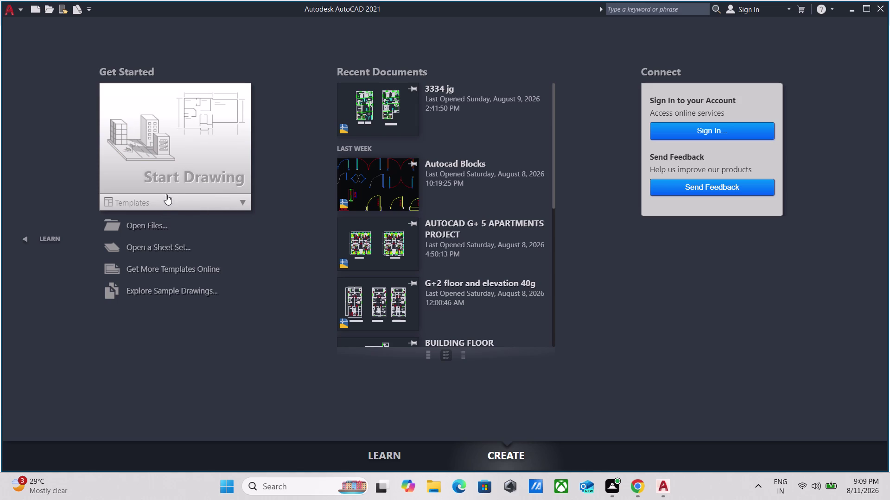
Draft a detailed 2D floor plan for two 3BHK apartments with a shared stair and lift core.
Start a new blank drawing, Drawing1, and pan so the origin sits lower left.
click(175, 182)
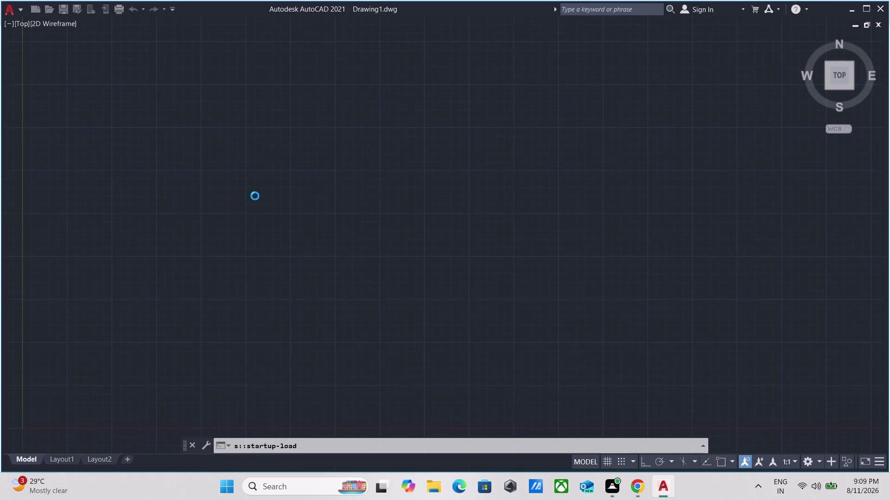
scroll(down, 3)
scroll(up, 3)
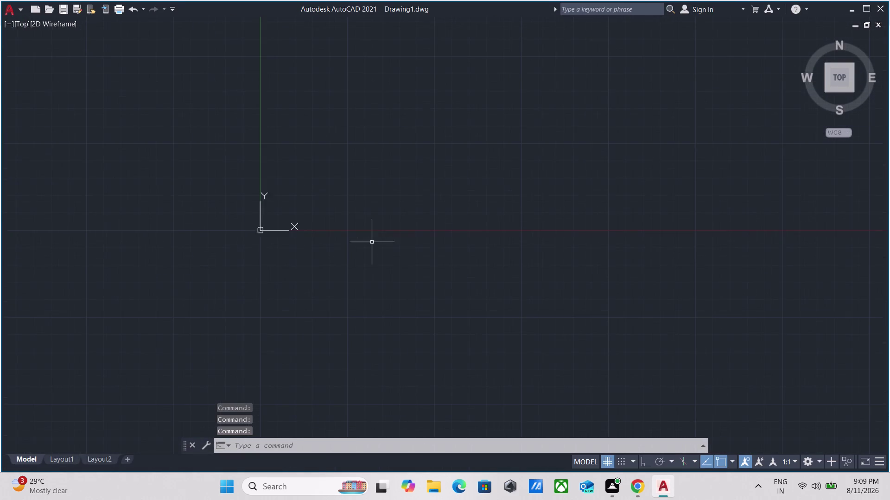
scroll(up, 3)
middle_drag(372, 241, 331, 430)
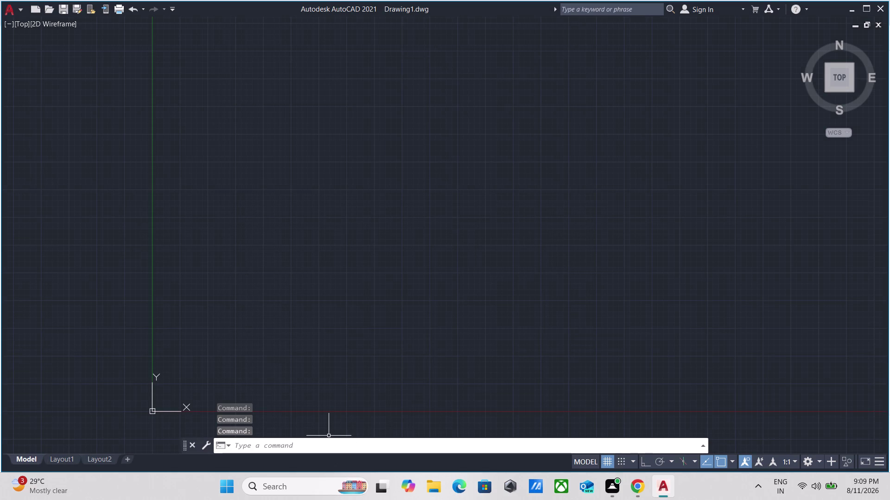
Enter the RIBBON command at the command line.
click(355, 447)
text(ri)
text(bbon)
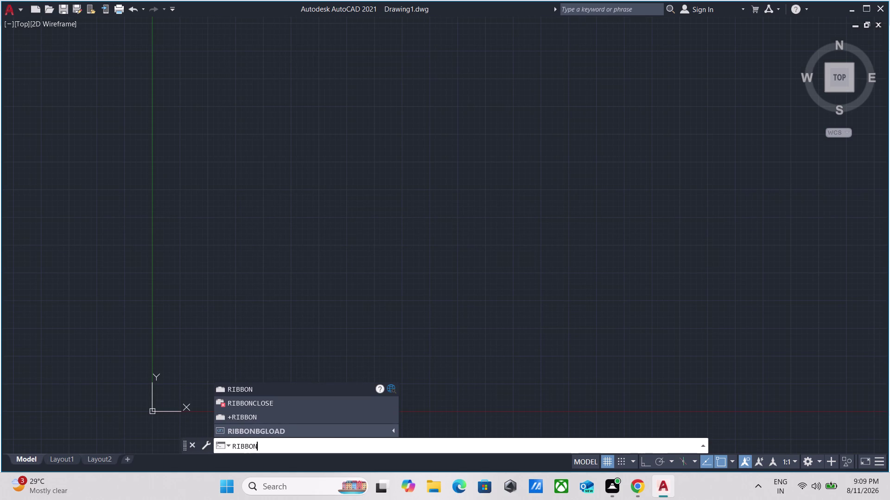
Run RIBBON to restore the tool ribbon, then pan around the empty drawing.
key(Return)
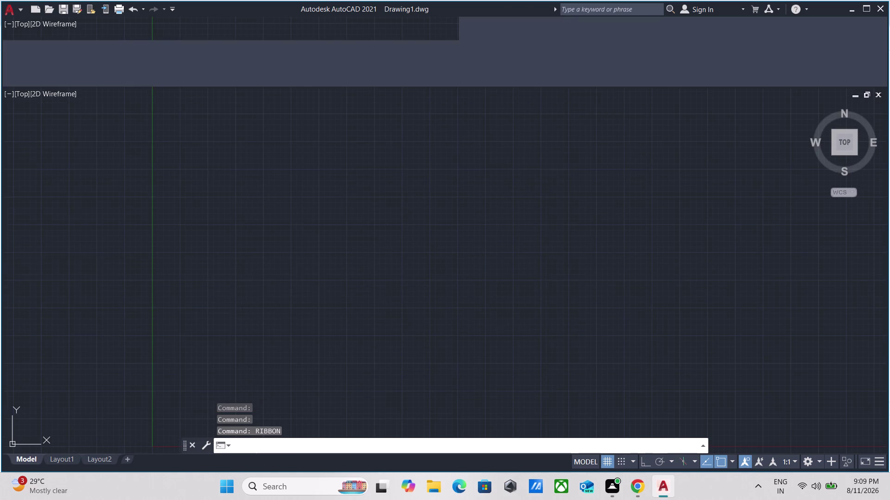
scroll(up, 3)
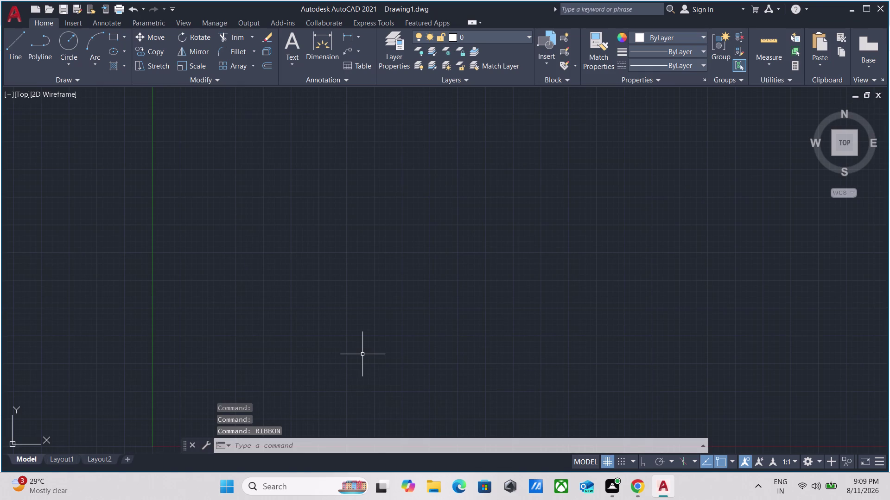
scroll(down, 3)
middle_drag(515, 152, 485, 170)
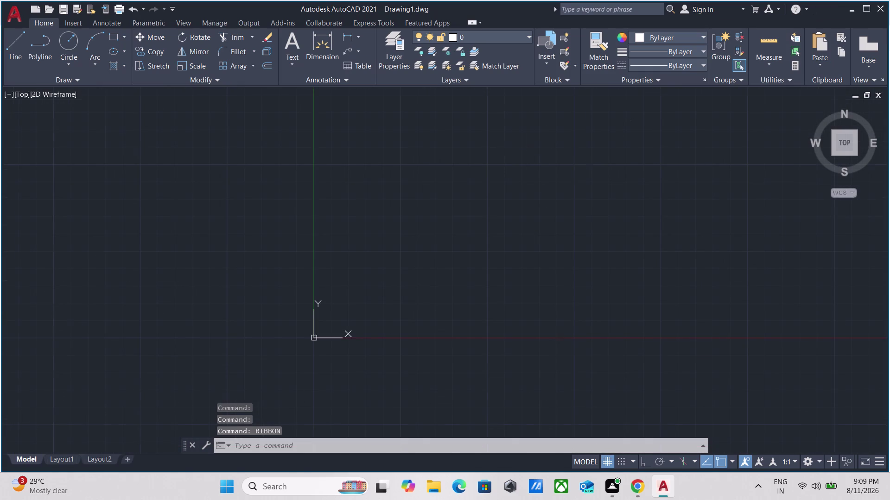
middle_drag(485, 170, 262, 244)
middle_click(262, 244)
scroll(down, 3)
scroll(up, 3)
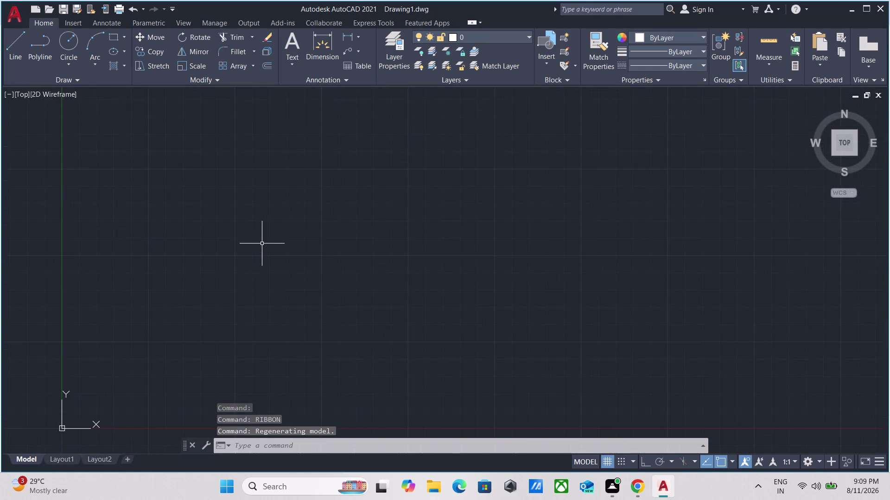
middle_drag(263, 243, 230, 256)
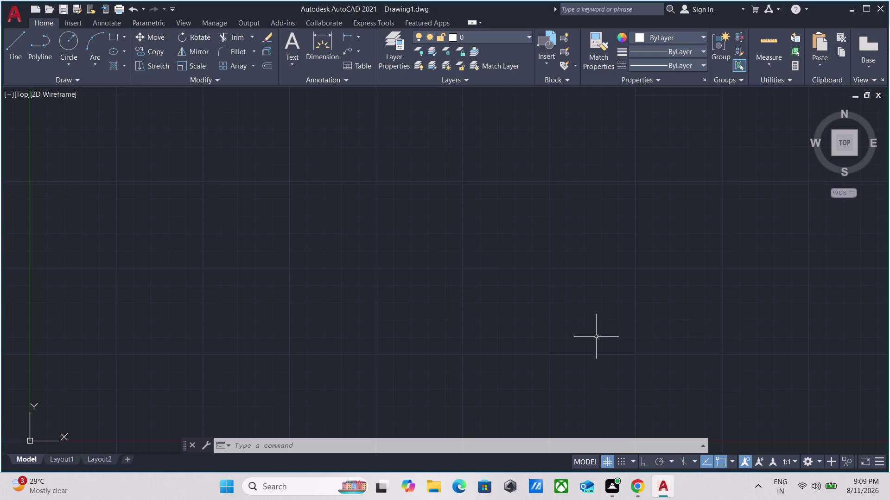
scroll(down, 3)
middle_drag(516, 339, 450, 367)
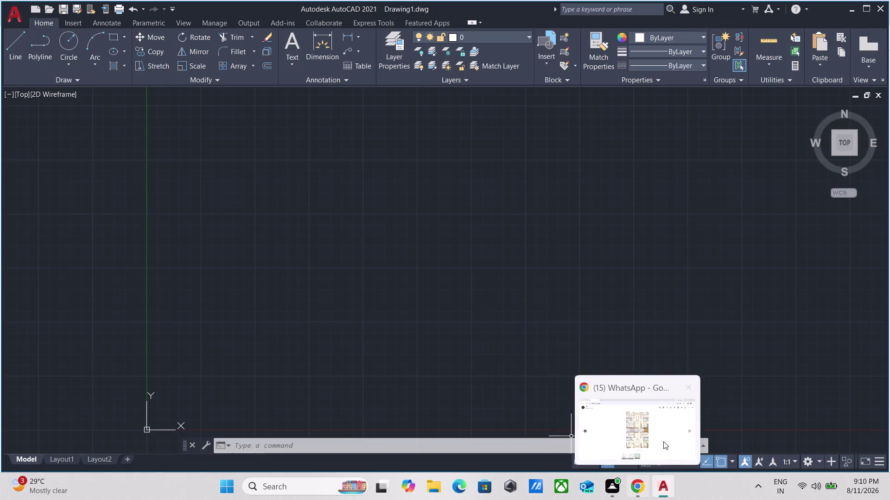
middle_drag(398, 250, 387, 275)
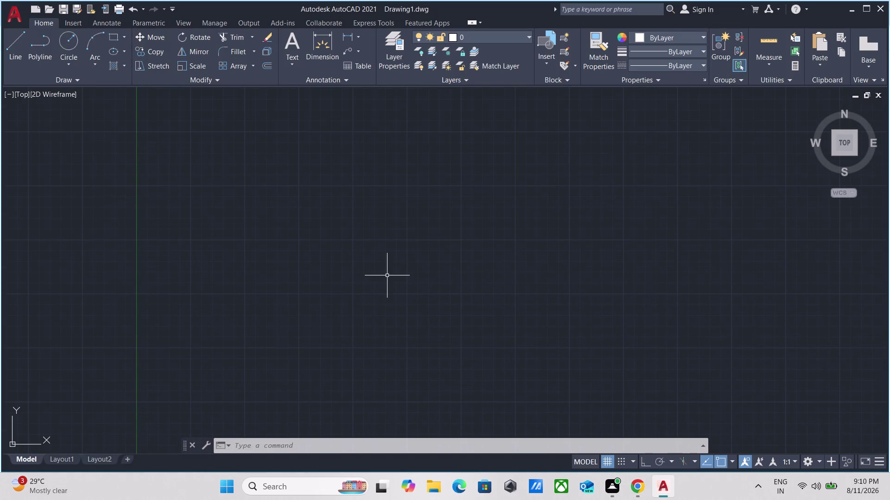
middle_drag(349, 226, 353, 247)
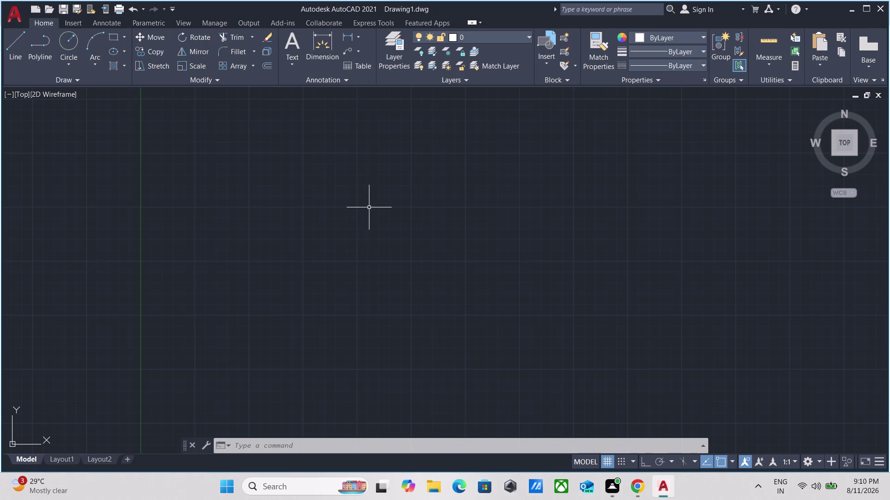
Draw vertical and horizontal construction lines with XL through one base point, Ortho on.
text(xl)
key(Return)
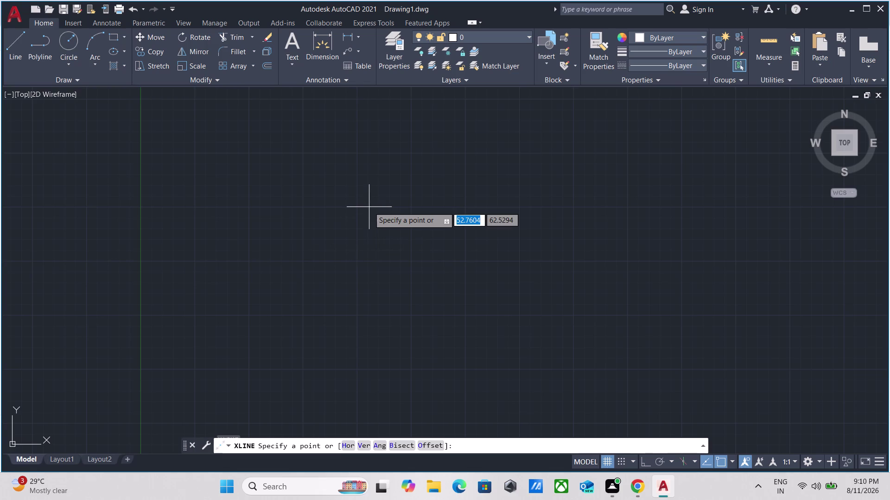
click(416, 202)
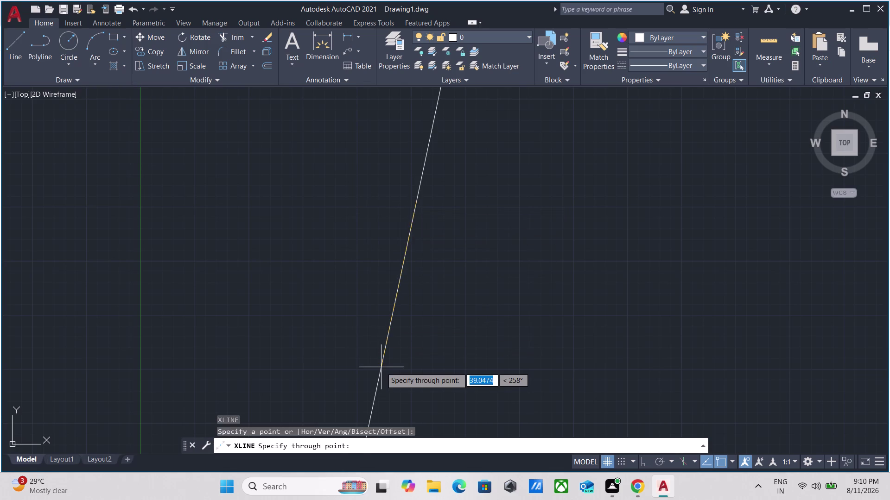
key(F8)
click(426, 240)
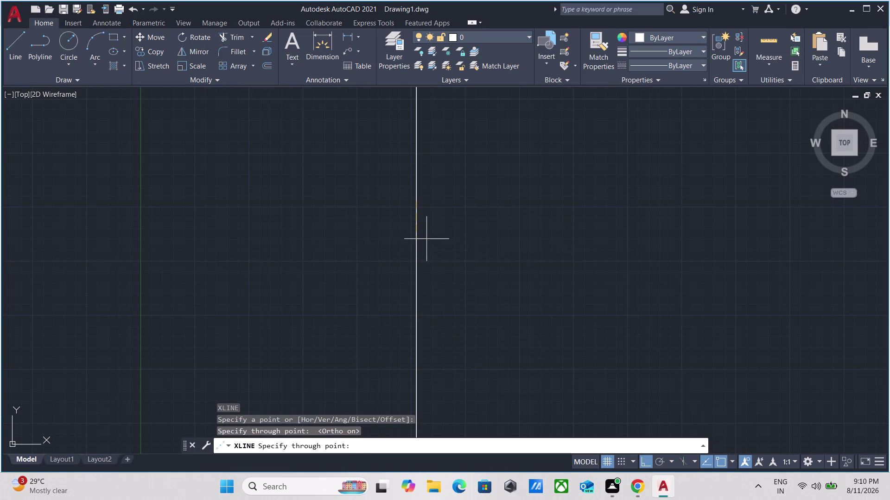
click(327, 180)
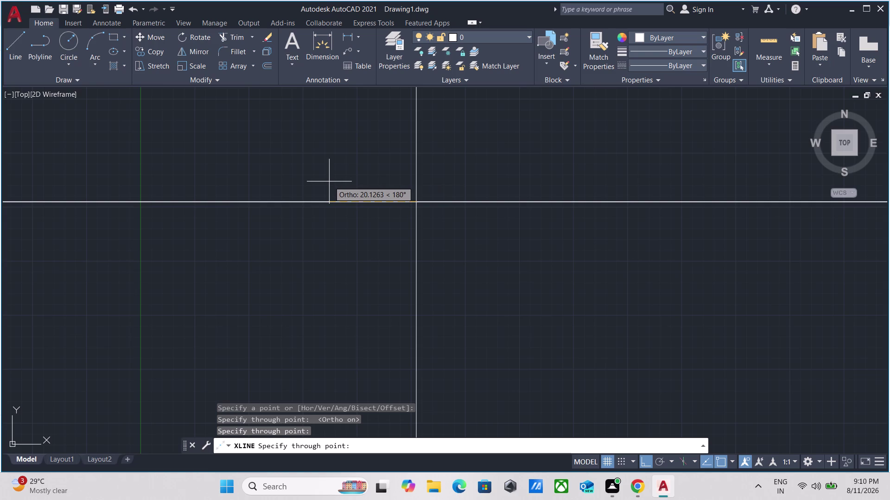
key(Escape)
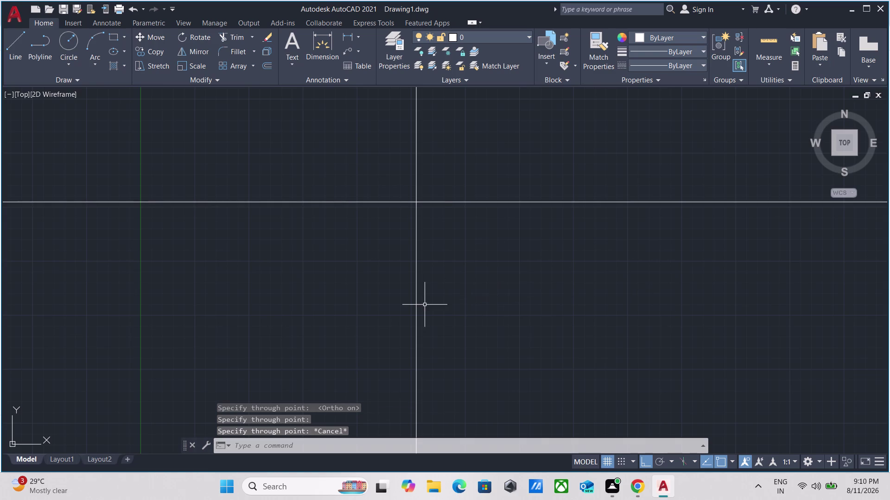
Select the vertical construction line and start offsetting it with a 9" distance.
drag(441, 301, 424, 294)
click(355, 287)
key(o)
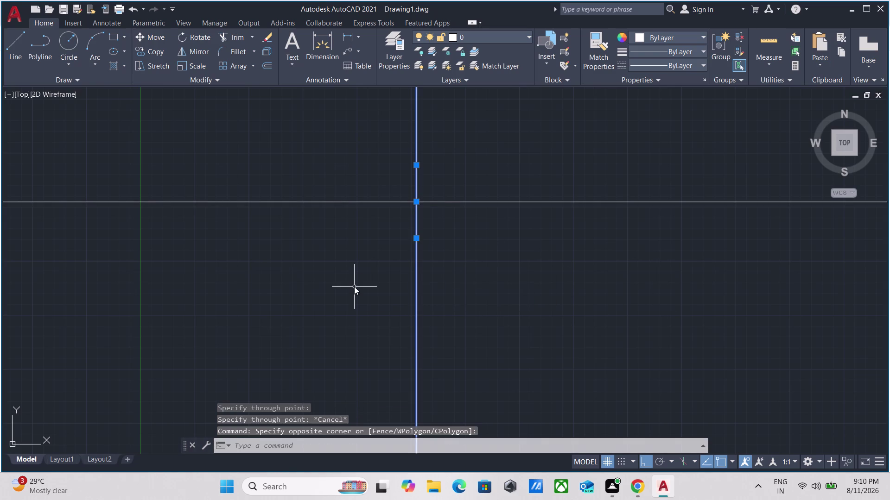
key(Return)
drag(418, 284, 433, 286)
click(481, 293)
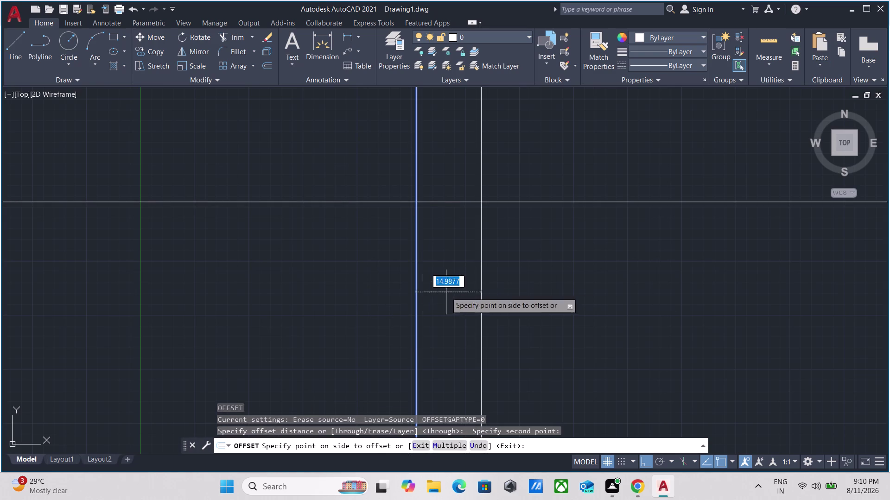
key(9)
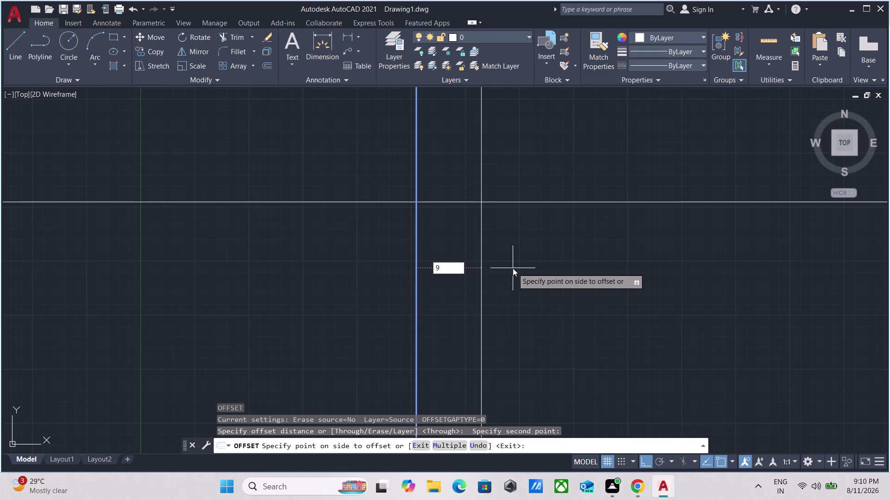
key(shift+quotedbl)
key(Return)
Re-enter the 9" offset distance, then cancel the offset.
key(BackSpace)
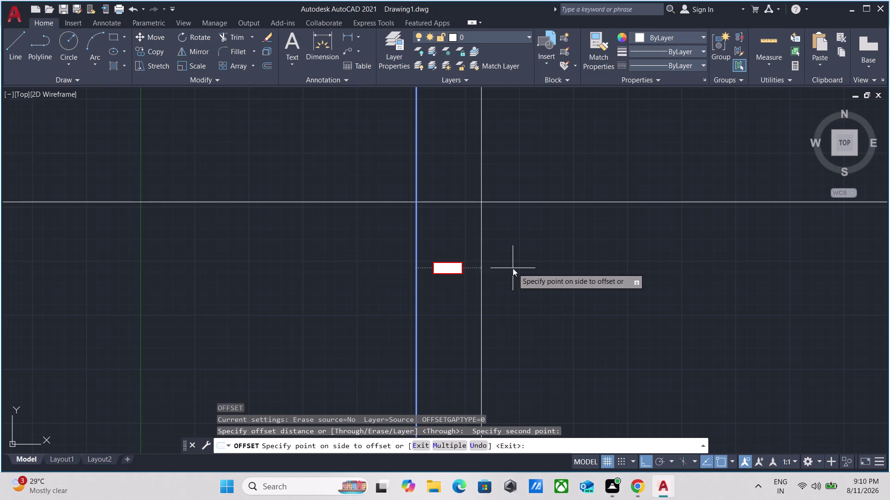
key(9)
key(shift+quotedbl)
key(Return)
key(Escape)
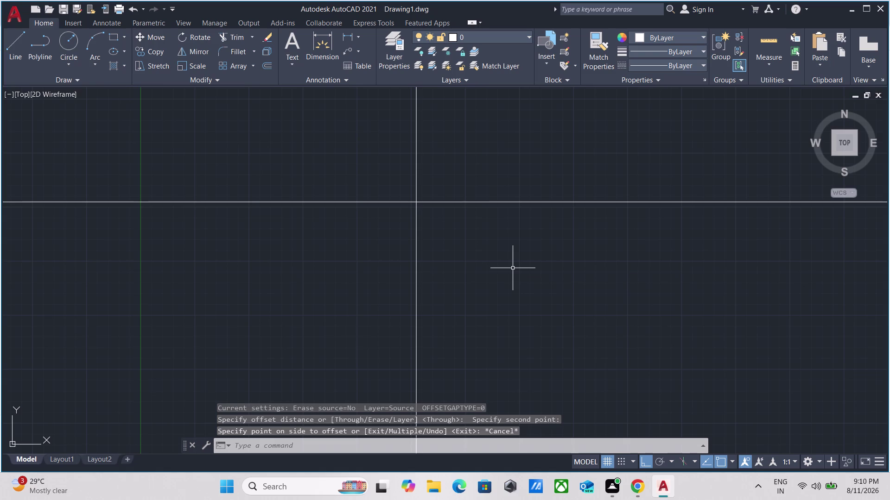
Use UN to set Engineering length units, 0'-0.0" precision, and Inches insertion scale.
text(un)
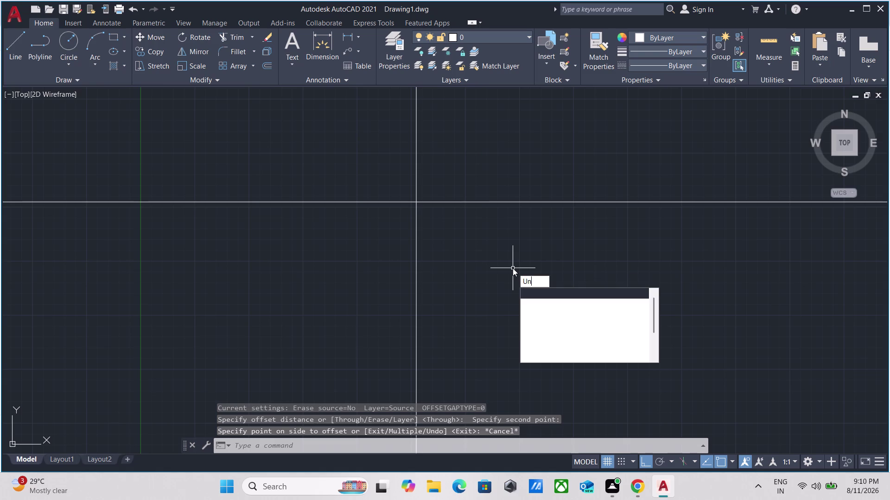
key(Return)
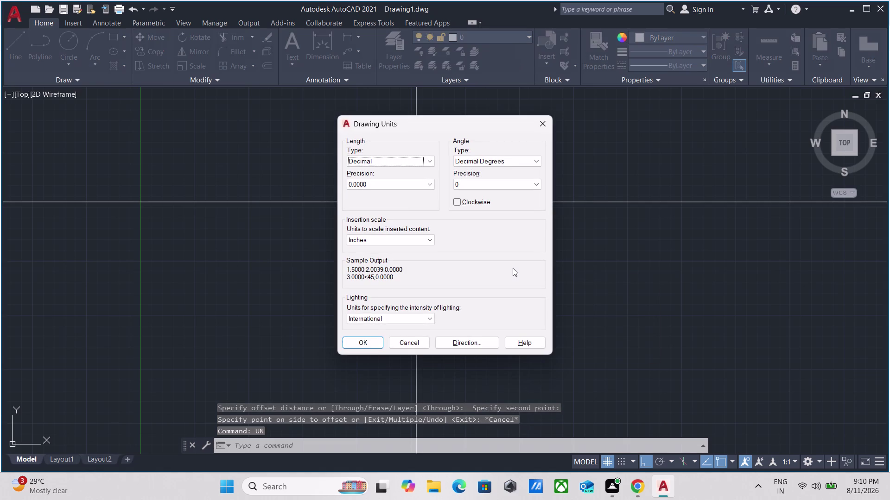
click(412, 160)
click(387, 188)
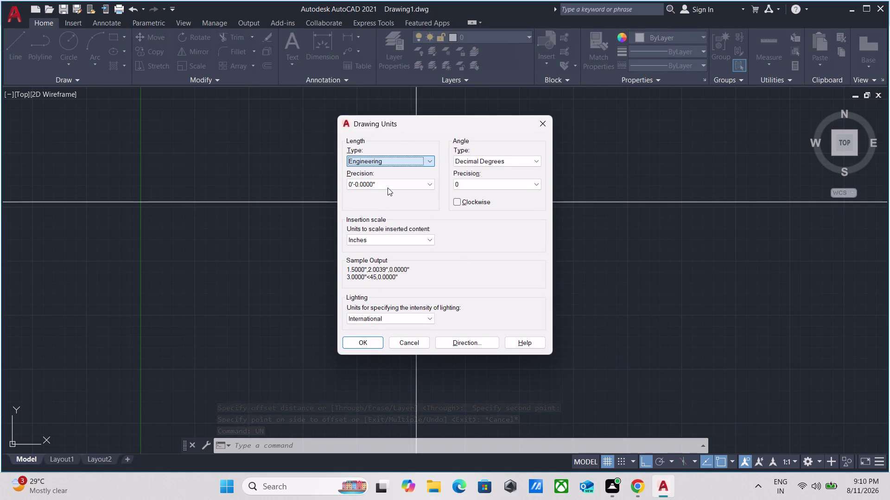
click(387, 187)
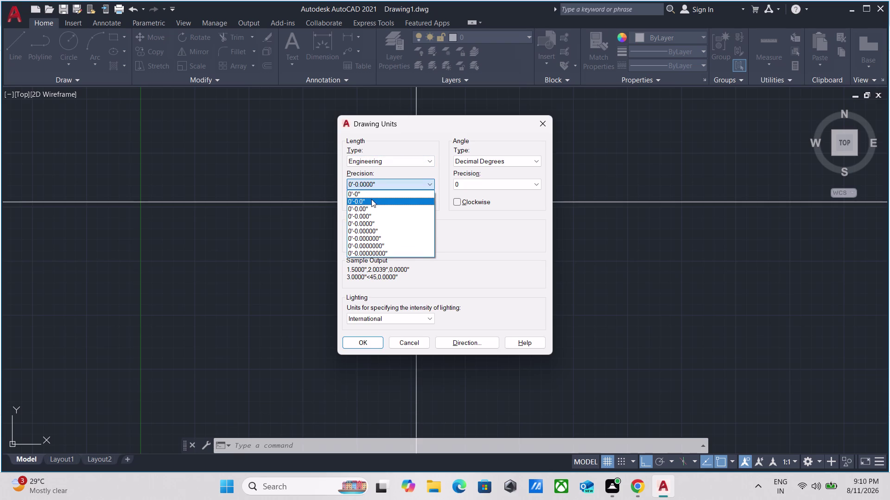
click(371, 201)
click(409, 235)
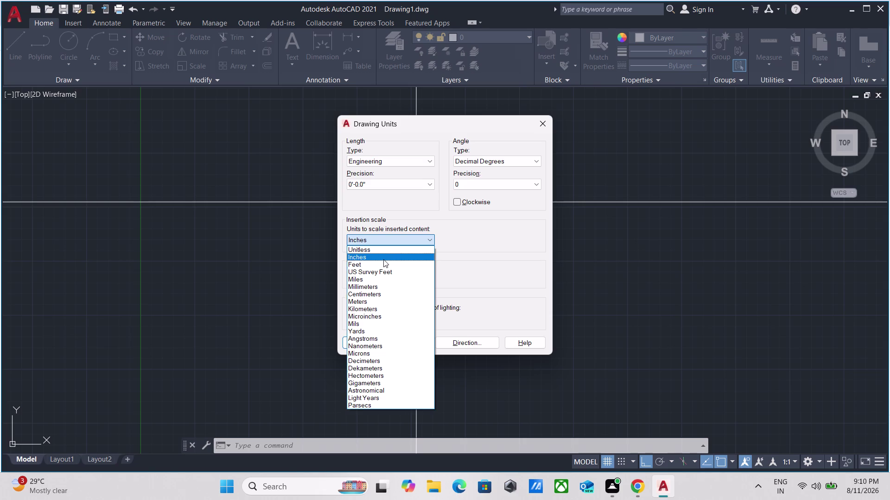
click(383, 259)
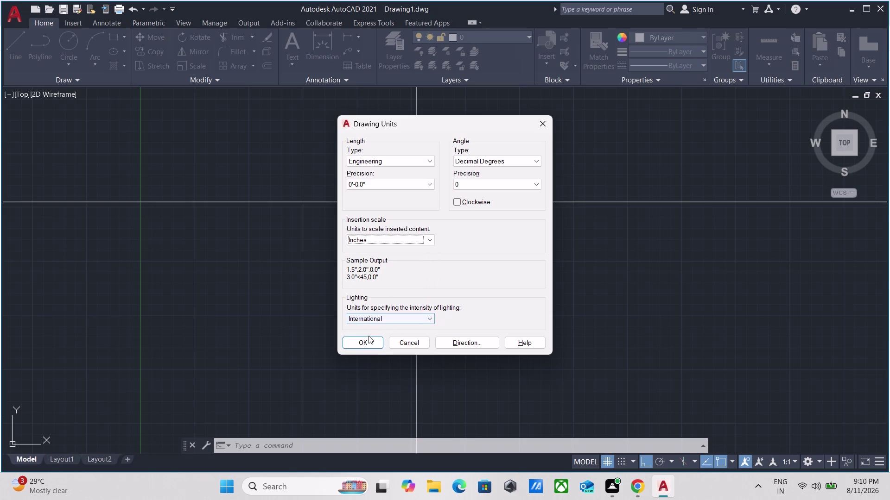
click(363, 345)
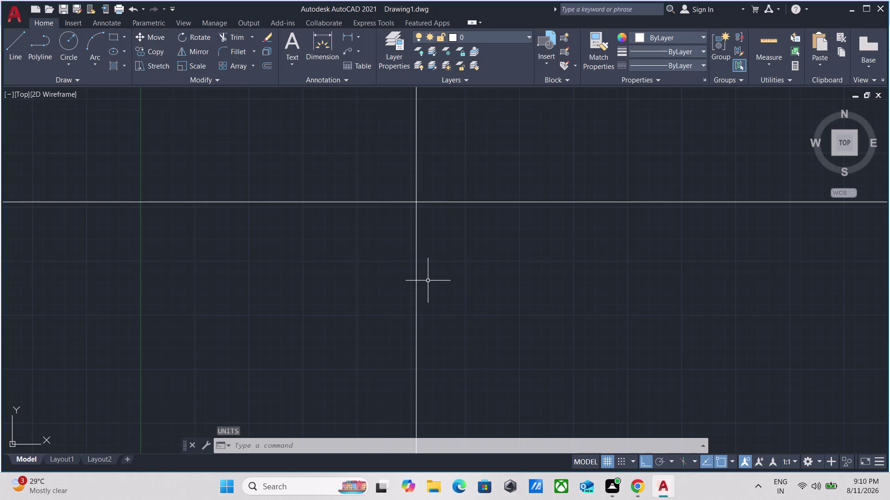
Modify the Standard dimension style's primary units to Engineering with 0'-0.0" precision.
text(dims)
text(tyle)
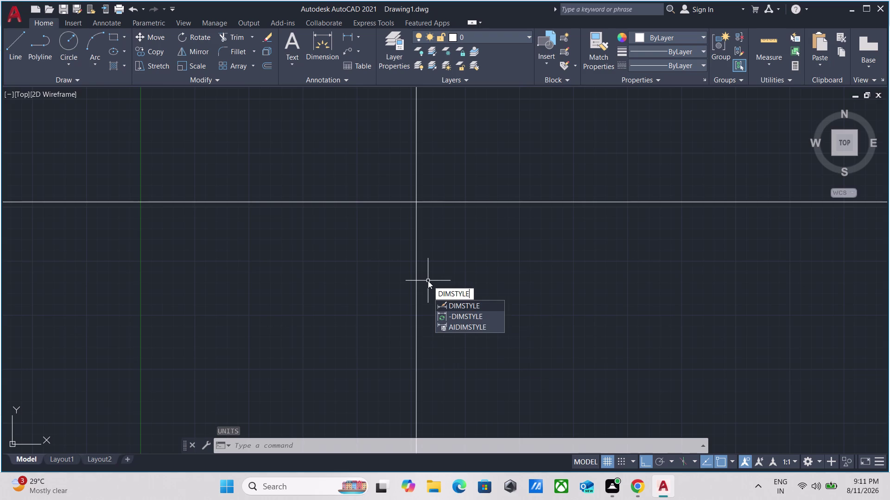
key(Return)
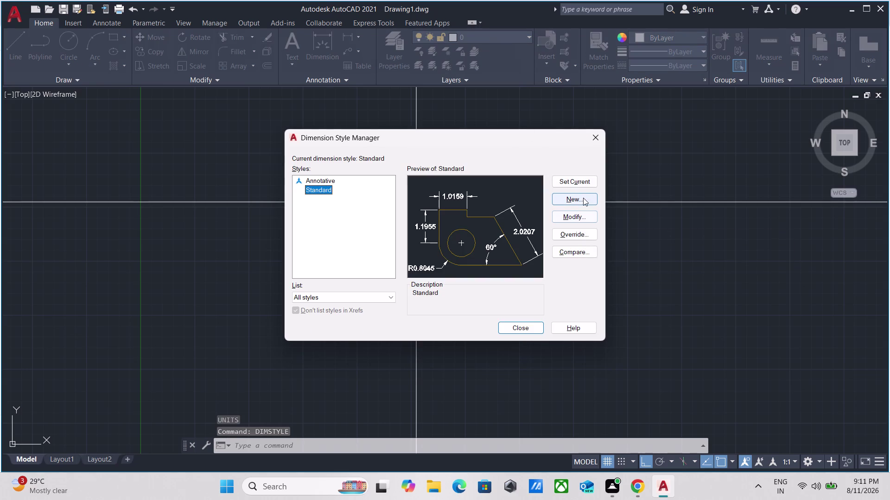
click(584, 218)
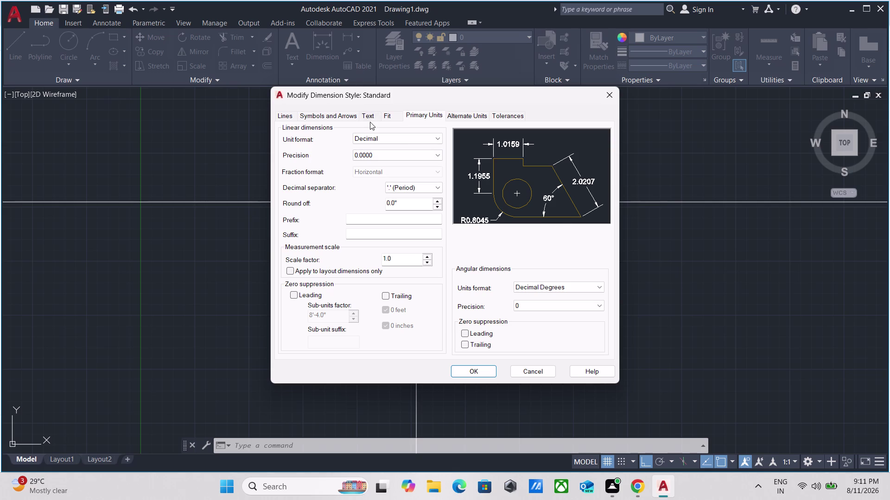
click(398, 141)
click(397, 141)
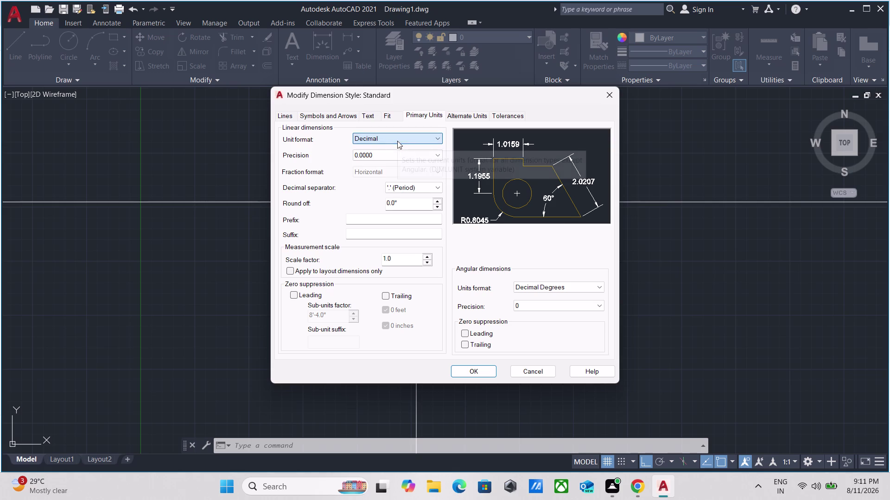
click(410, 117)
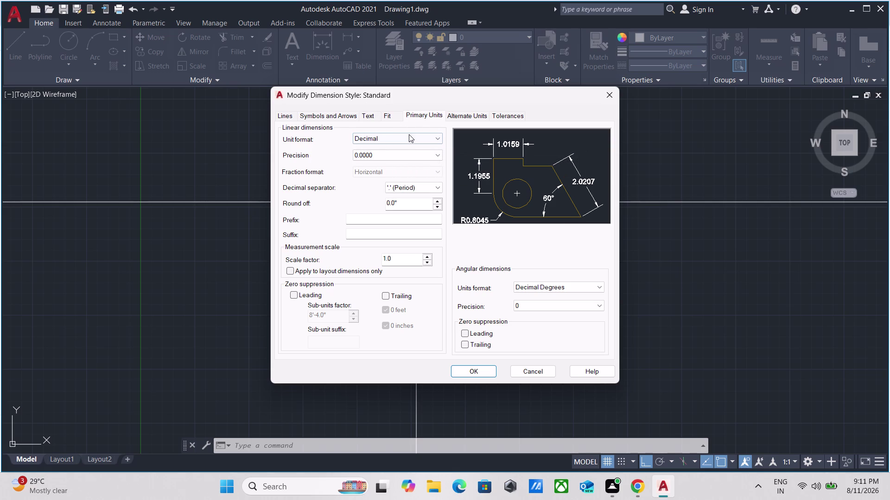
click(408, 135)
click(381, 163)
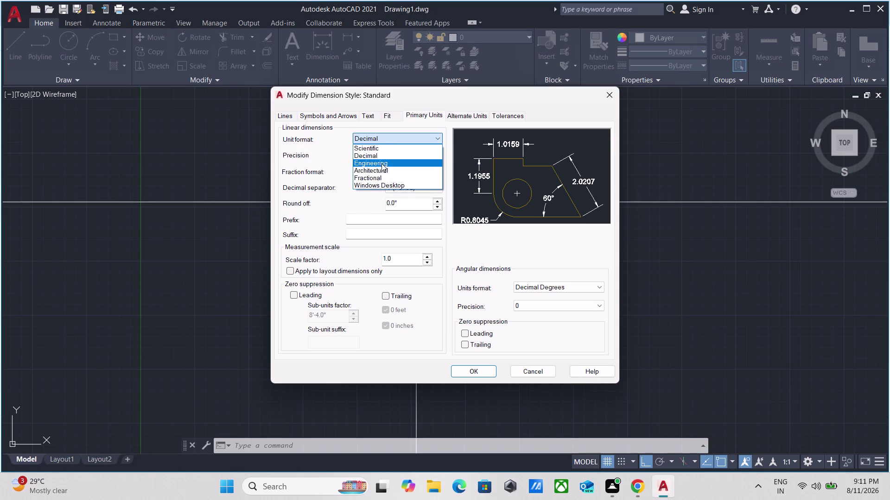
click(393, 154)
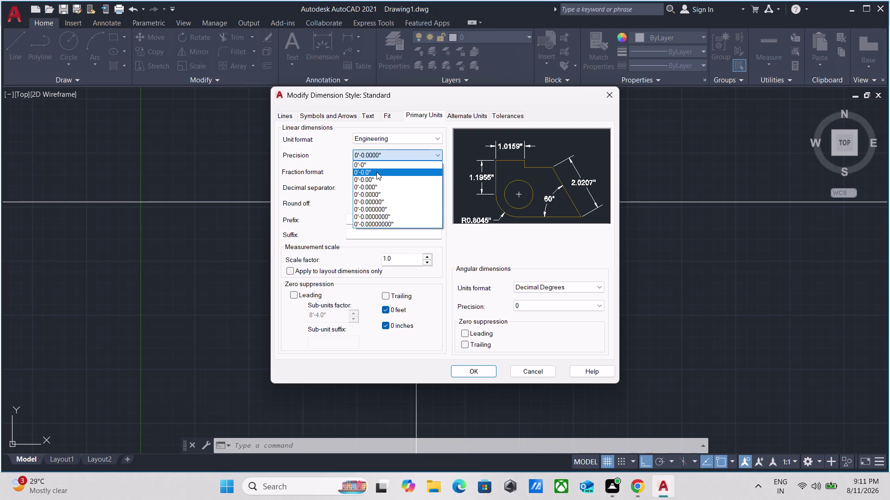
click(376, 172)
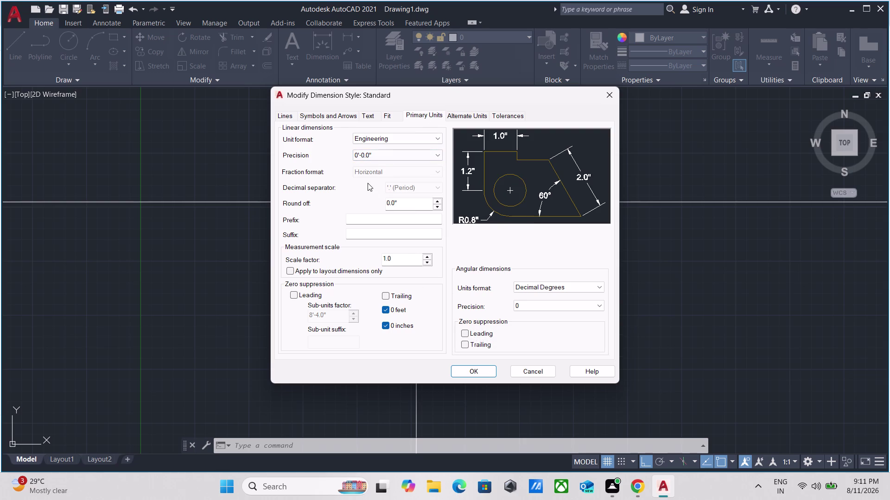
Set the Standard style's dimension text height to 6".
click(369, 116)
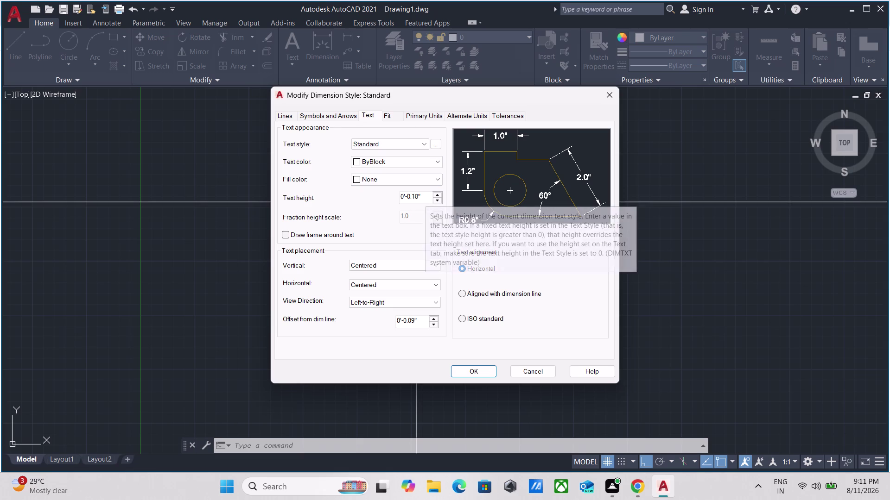
drag(426, 196, 345, 196)
key(6)
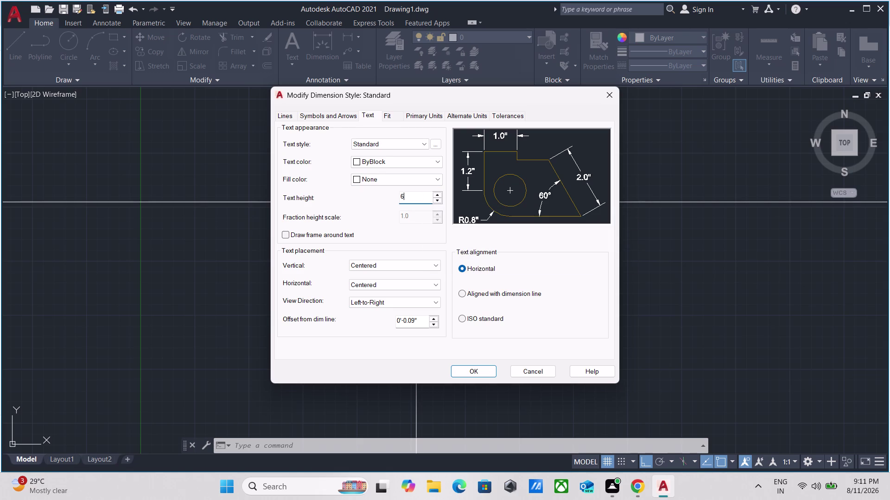
key(shift+quotedbl)
click(321, 117)
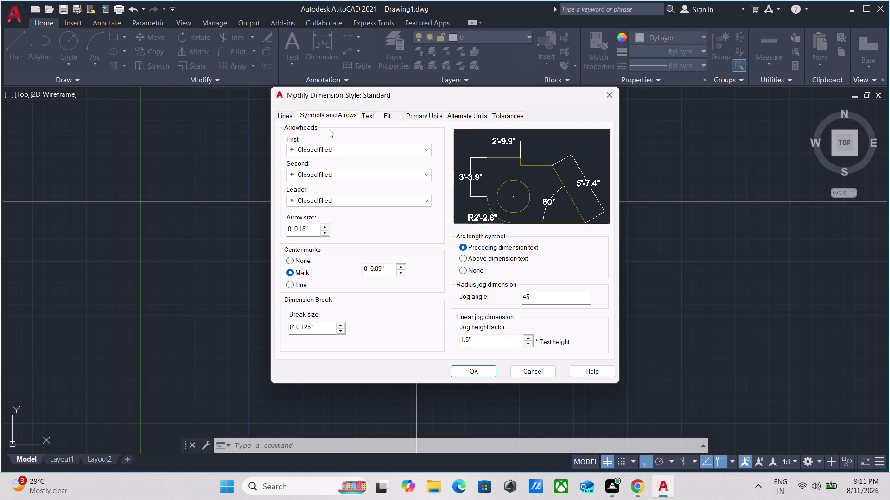
Set arrow size to 3.0" and both arrowheads to Architectural tick.
drag(311, 227, 247, 227)
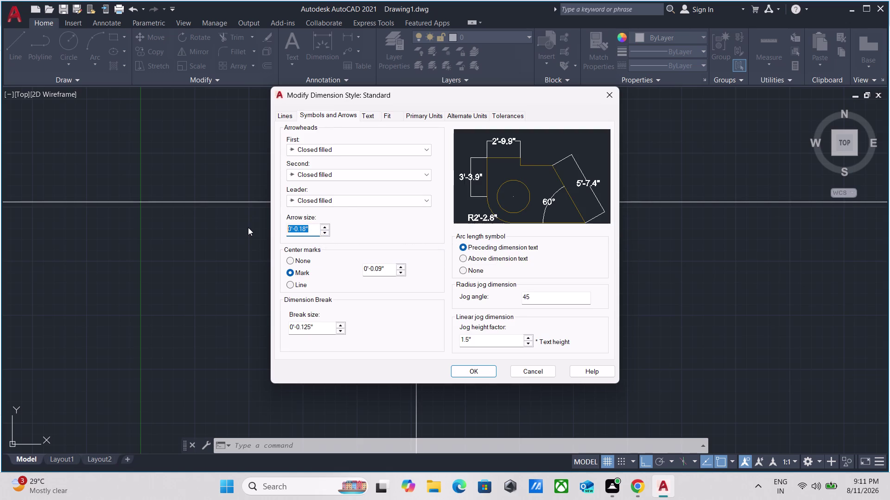
key(3)
key(shift+quotedbl)
click(400, 154)
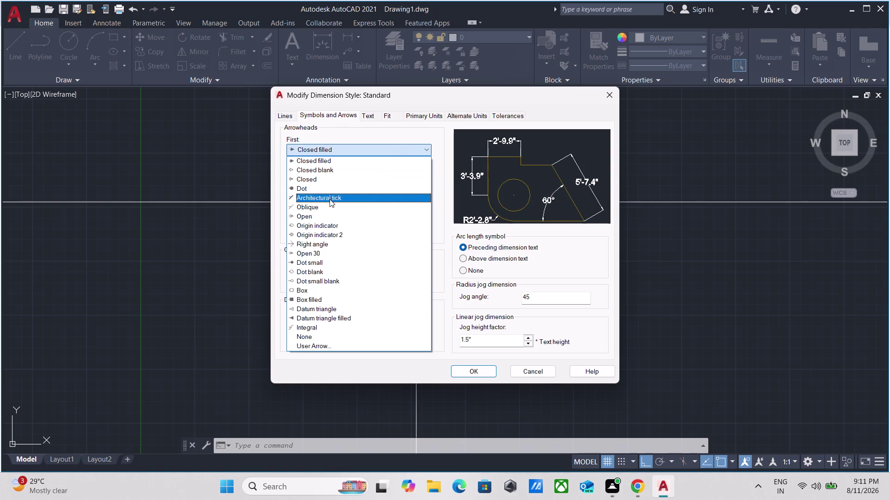
click(324, 196)
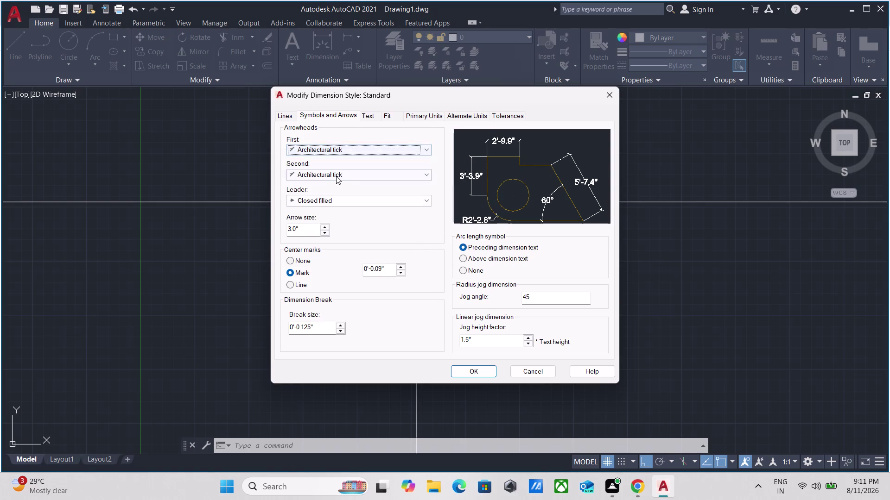
click(340, 176)
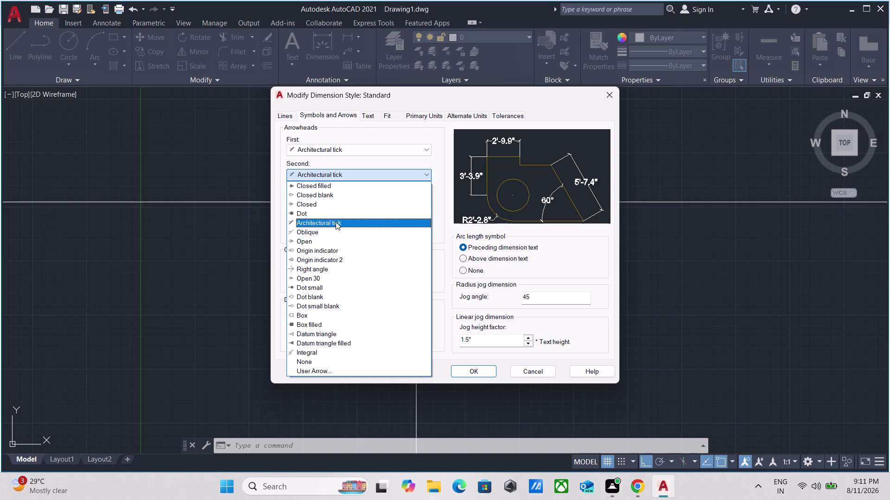
click(336, 222)
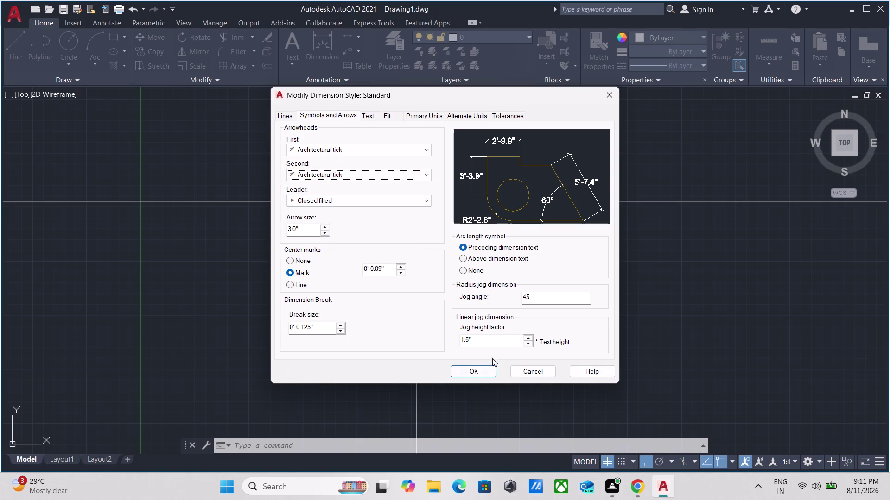
Place arc length symbols above text, save and close the style manager, then start OFFSET.
click(461, 257)
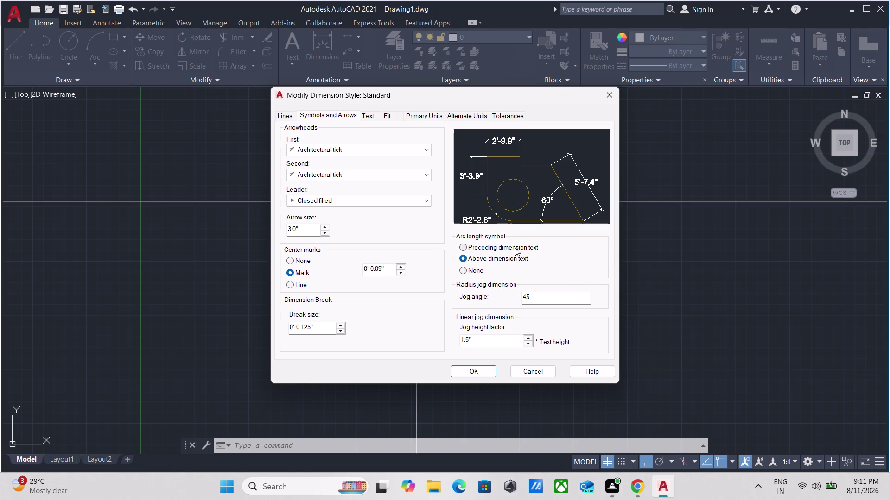
click(461, 248)
click(472, 375)
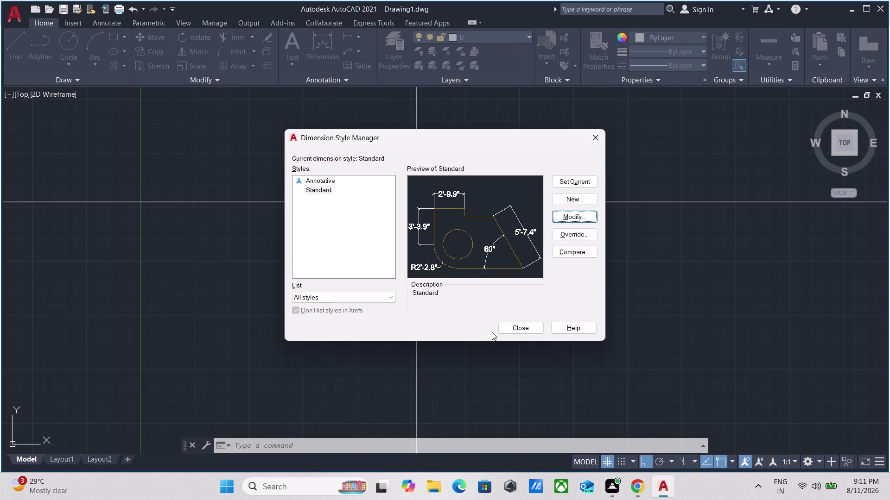
click(535, 328)
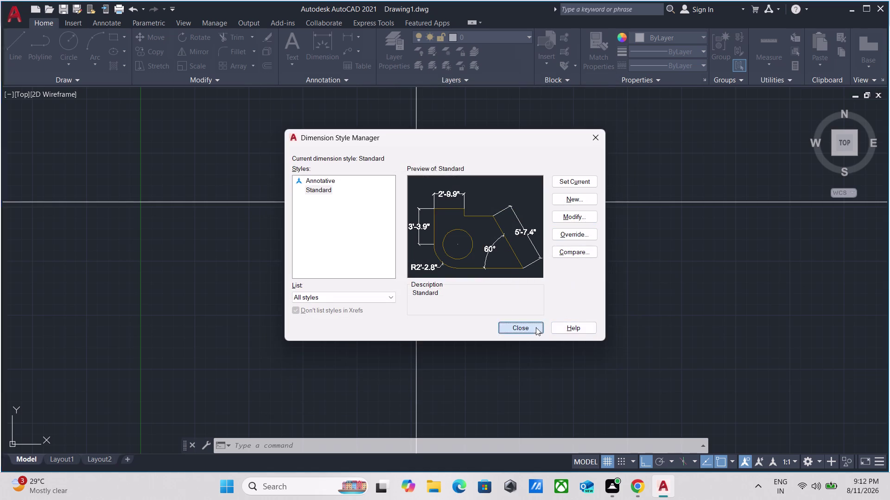
key(o)
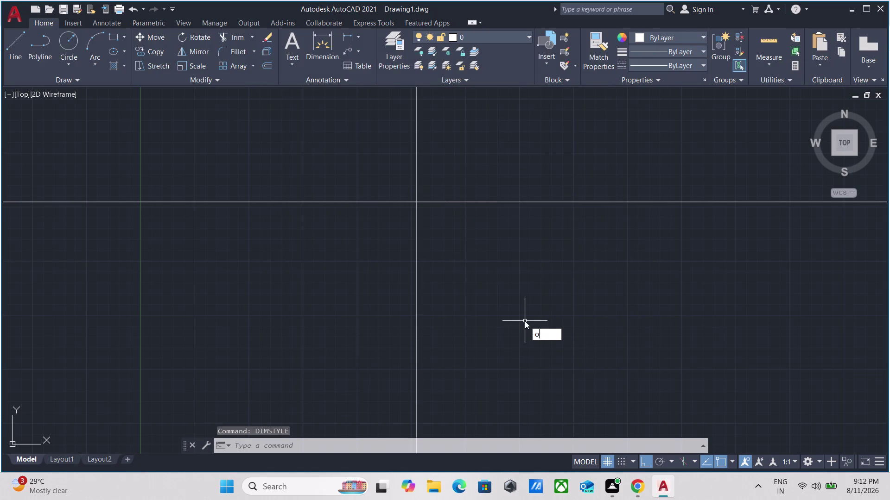
key(Return)
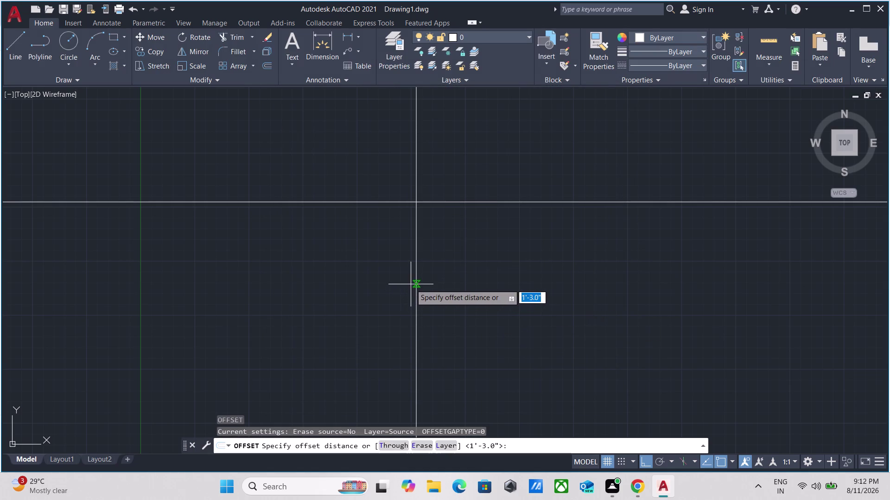
Offset the vertical construction line 9" to form a wall pair.
click(411, 284)
click(470, 289)
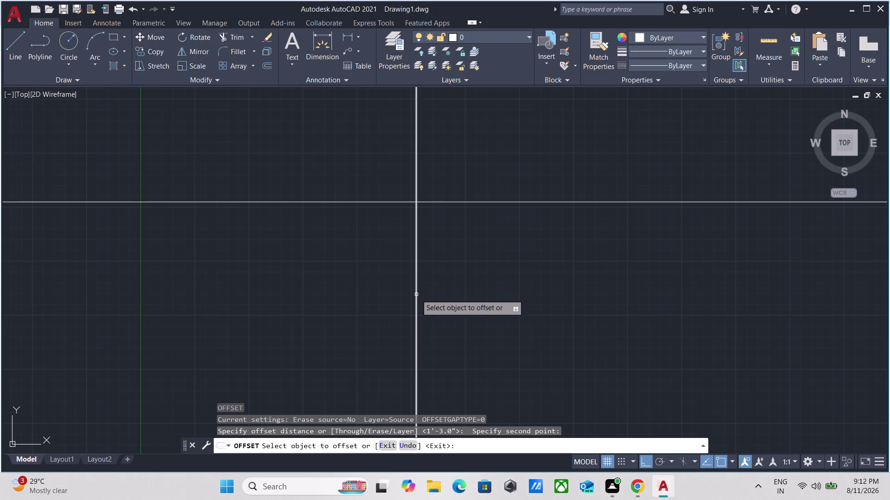
click(416, 294)
key(9)
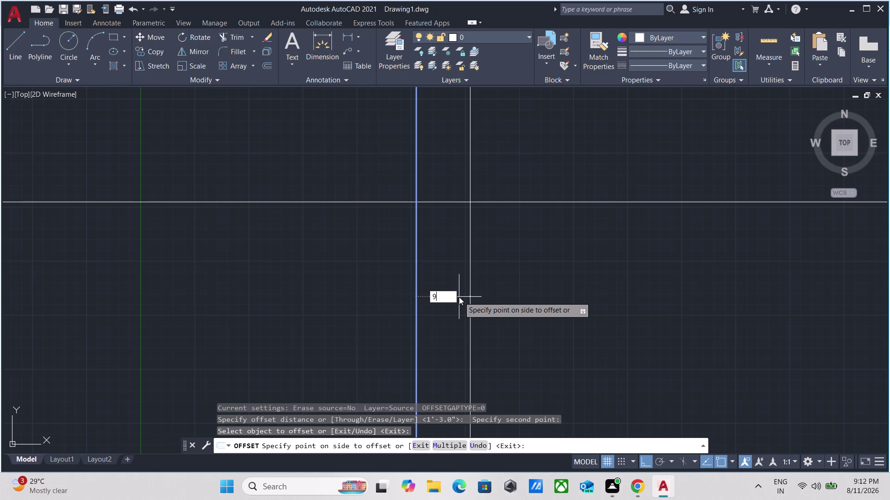
key(apostrophe)
key(BackSpace)
key(Return)
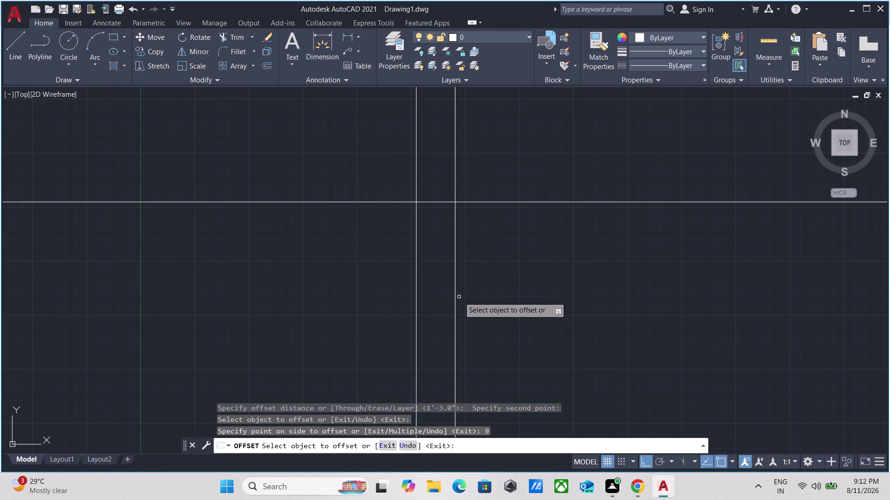
scroll(down, 3)
middle_drag(458, 297, 312, 214)
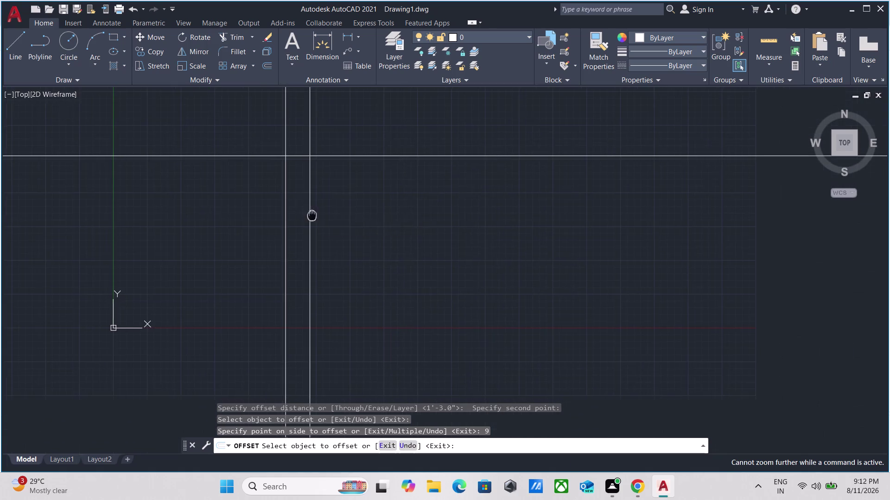
Offset the horizontal construction line 9", then end the offset command.
click(443, 155)
key(9)
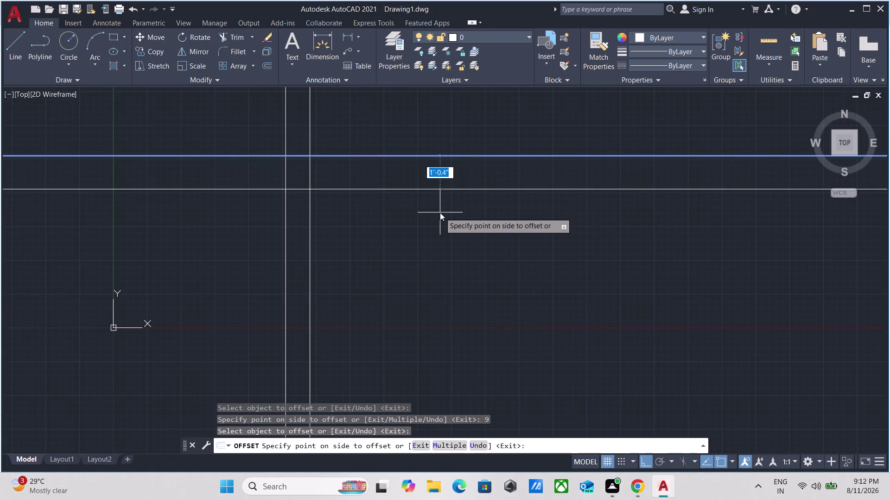
key(shift+quotedbl)
key(Return)
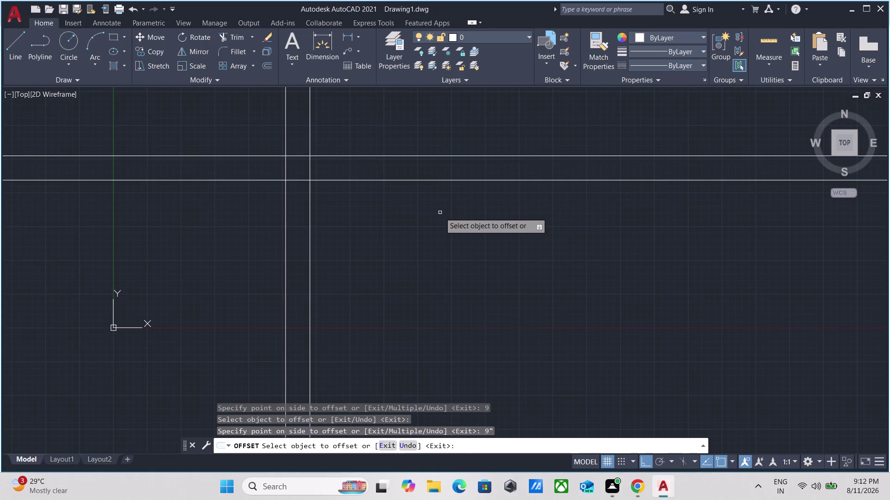
scroll(down, 3)
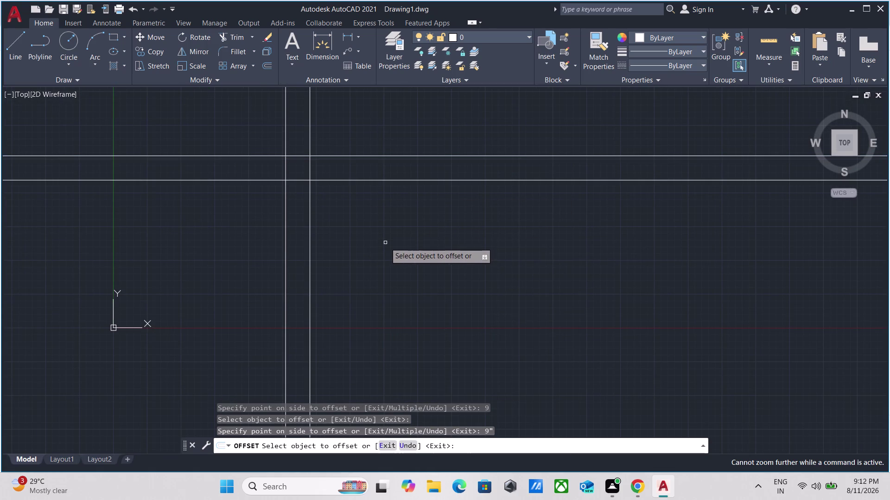
key(Escape)
scroll(down, 3)
middle_drag(385, 242, 378, 258)
scroll(up, 3)
click(377, 263)
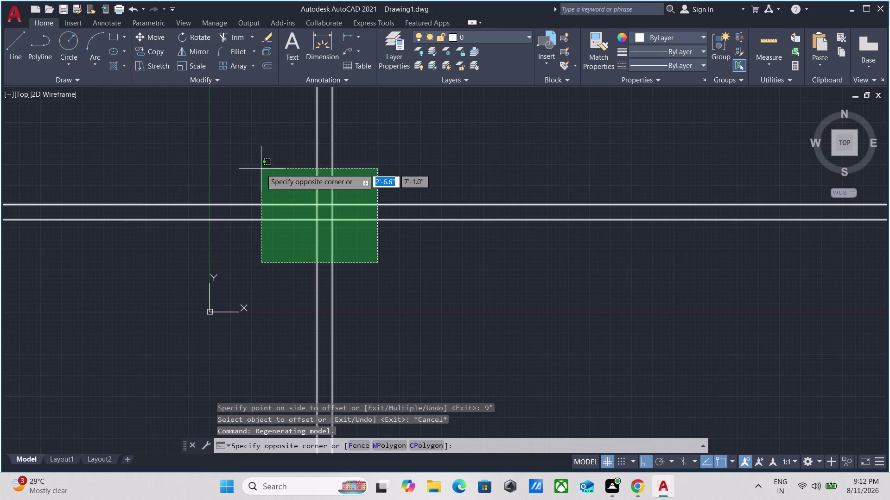
click(261, 169)
key(m)
key(Return)
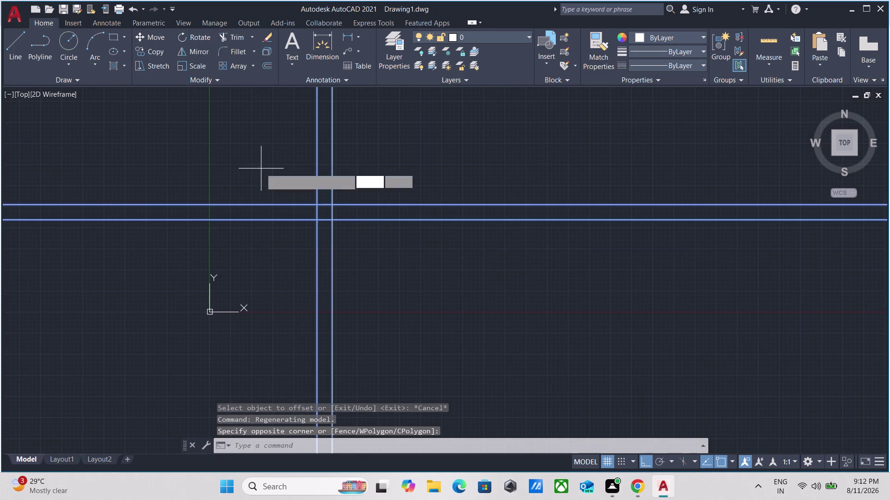
drag(332, 219, 327, 214)
scroll(down, 3)
middle_drag(347, 149, 323, 413)
scroll(down, 3)
middle_drag(352, 213, 339, 420)
click(342, 123)
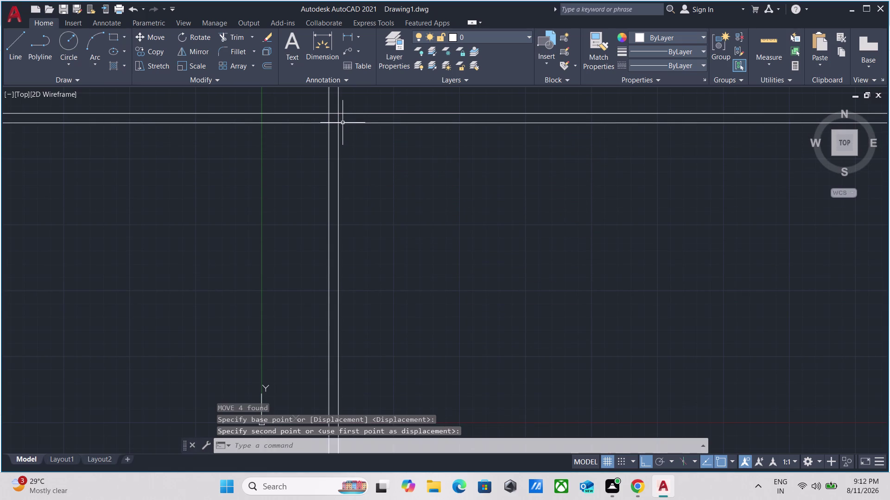
key(Escape)
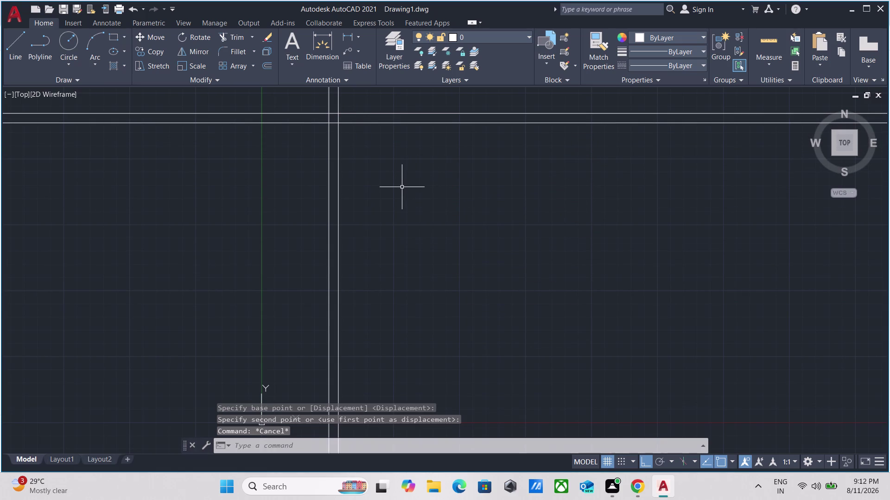
key(o)
Offset a wall line 11' to the right, then add its 5" partner line.
key(Return)
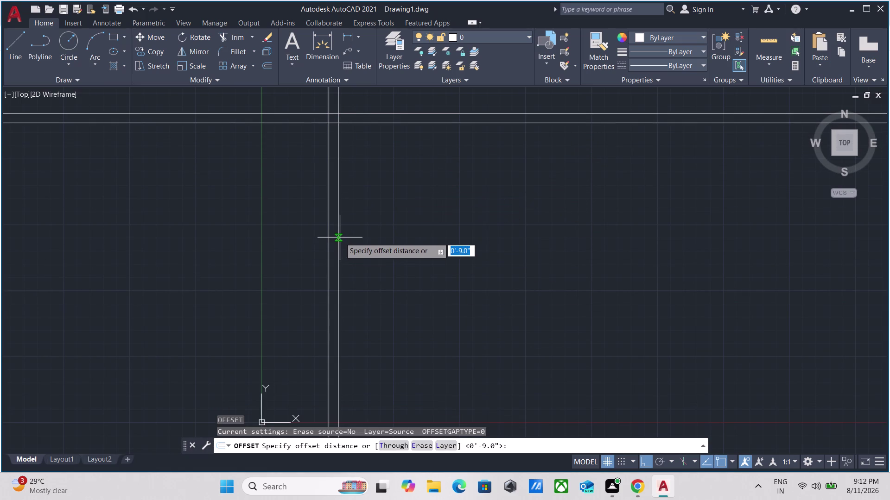
click(339, 237)
click(518, 225)
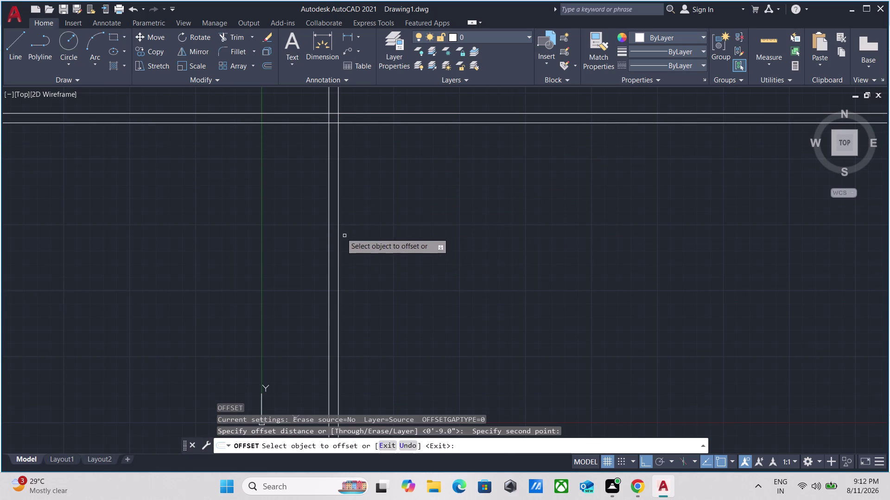
click(338, 226)
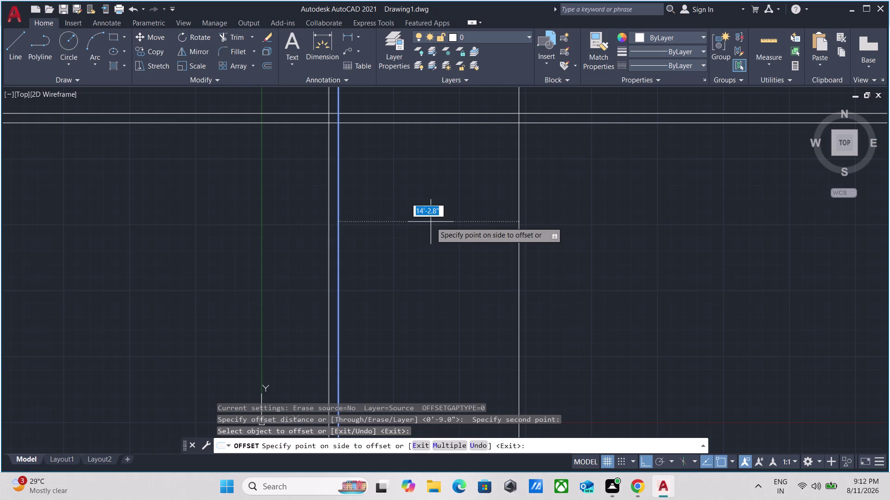
text(11)
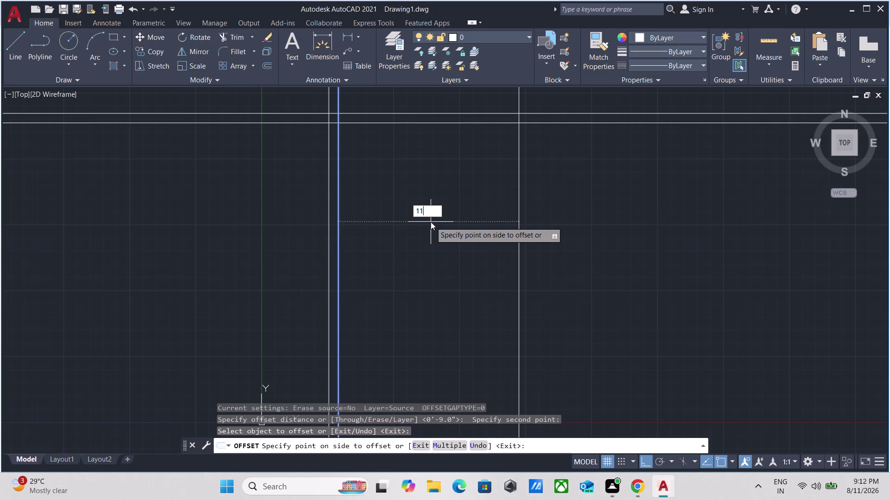
key(apostrophe)
key(Return)
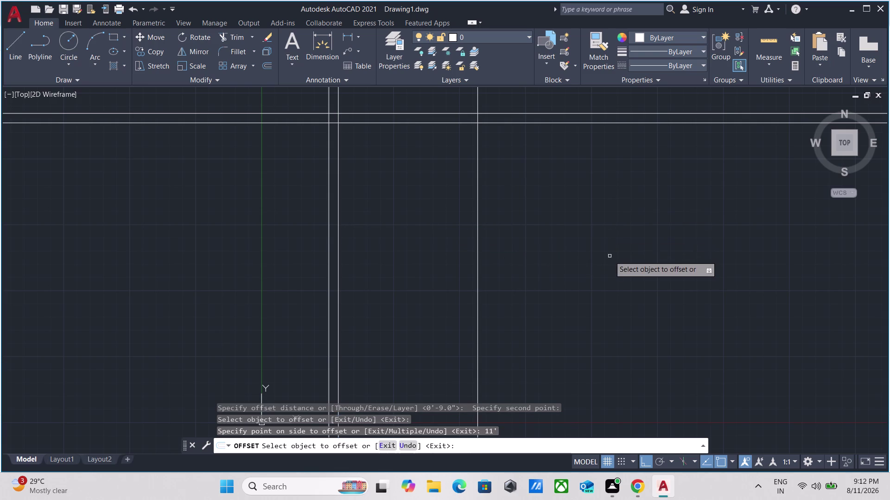
click(478, 231)
key(5)
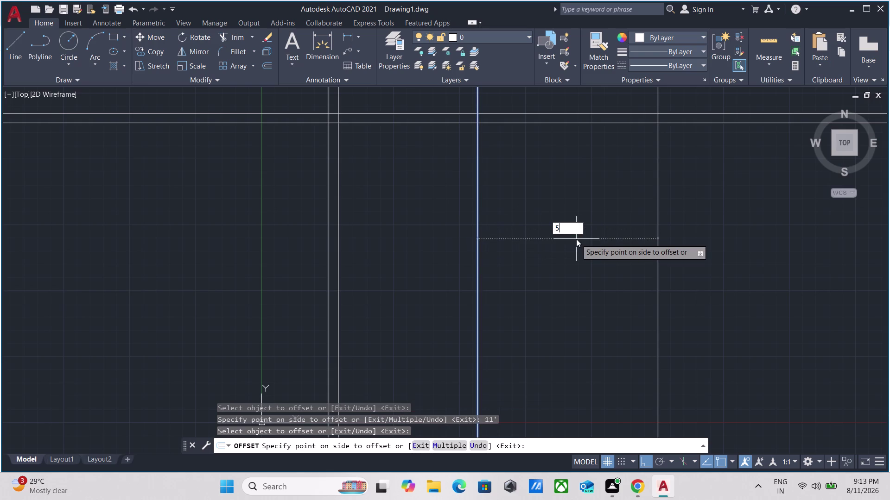
key(shift+quotedbl)
key(Return)
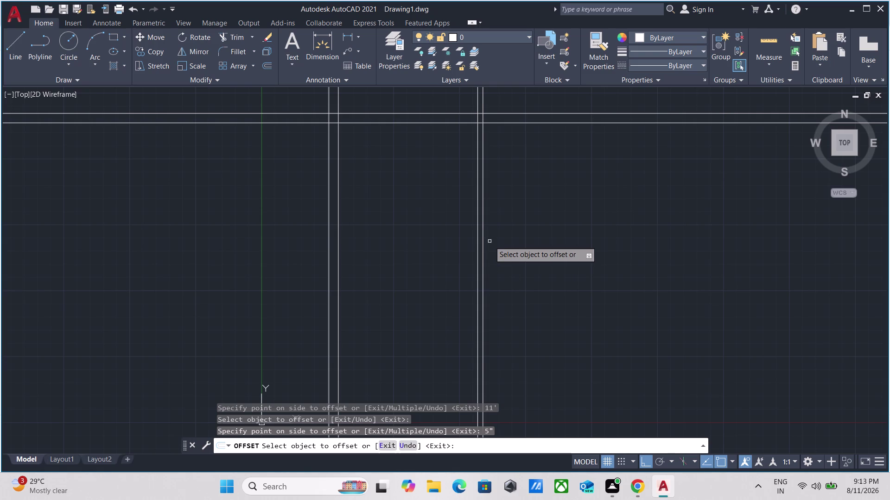
Add the next wall pair 11'3" further right with a 5" partner line.
click(483, 217)
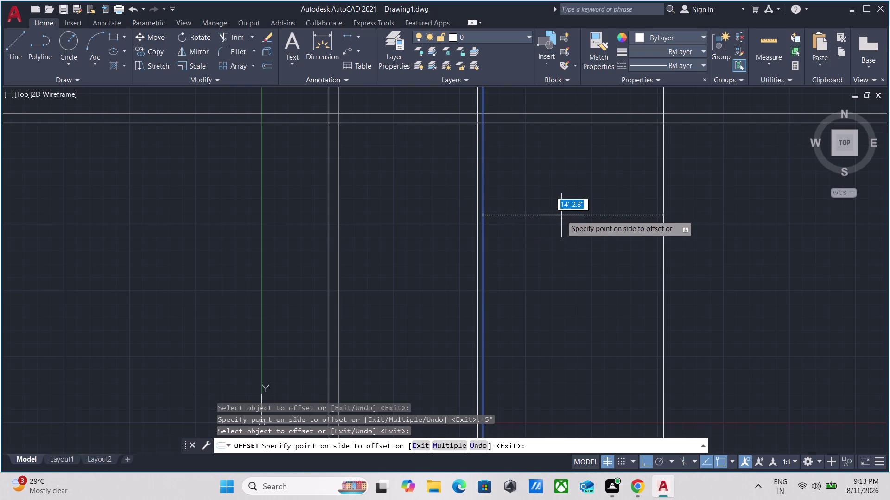
text(11)
text('3)
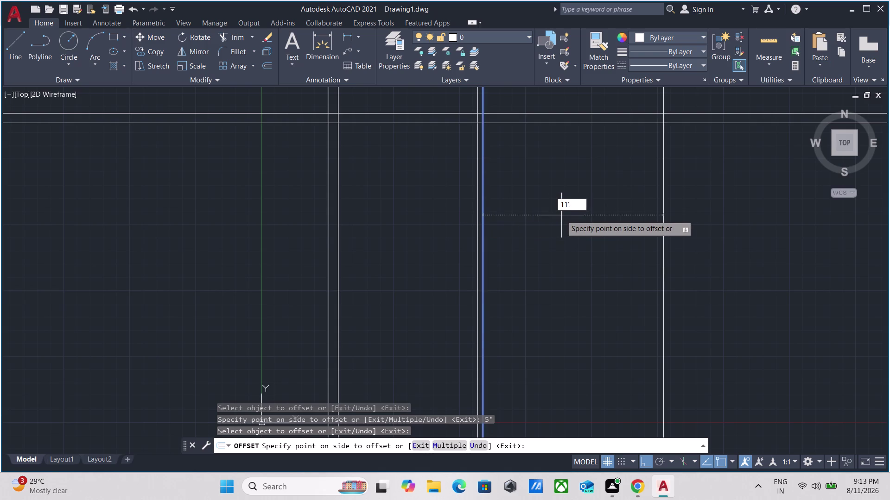
key(Return)
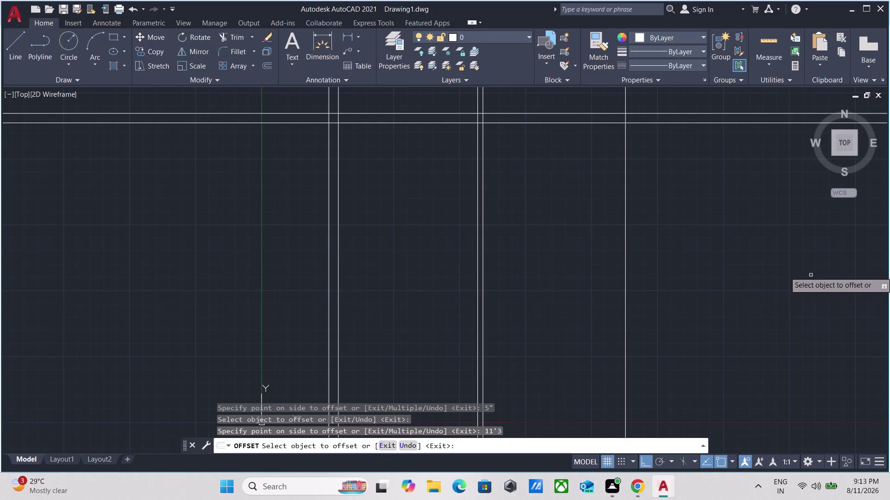
click(626, 224)
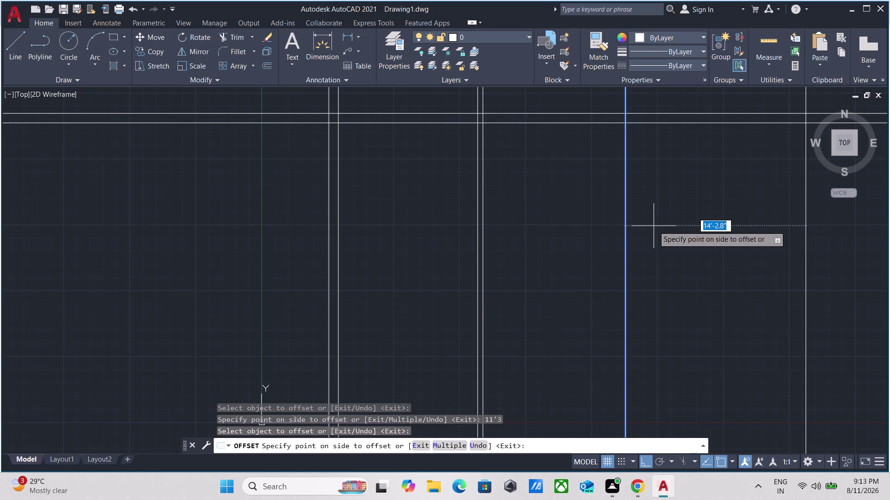
key(5)
key(shift+quotedbl)
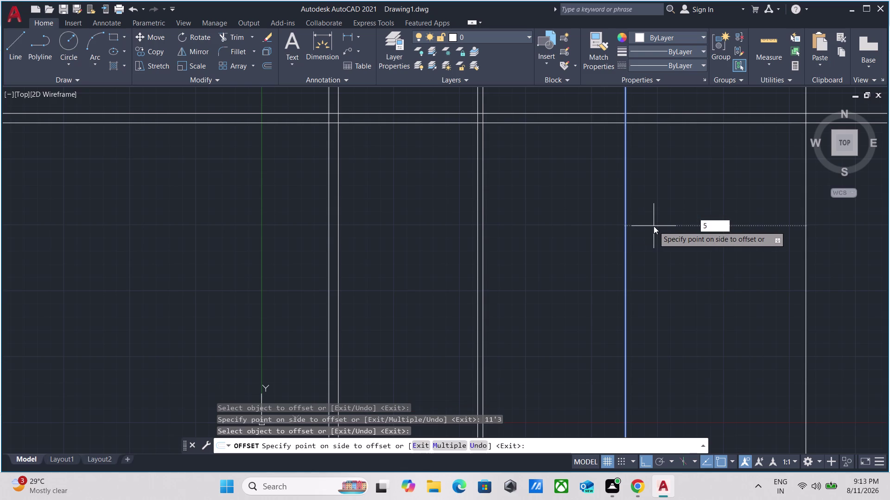
key(Return)
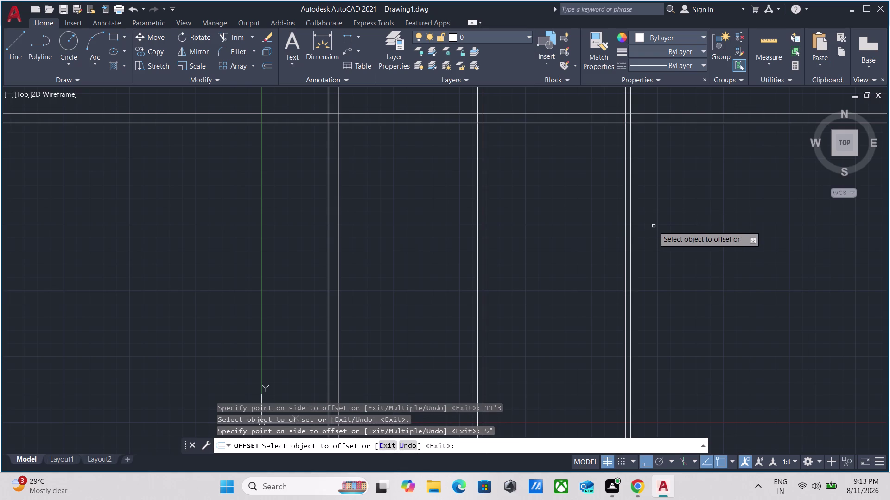
Add the last wall pair 11' further right with a 9" partner, then end offsetting.
click(630, 197)
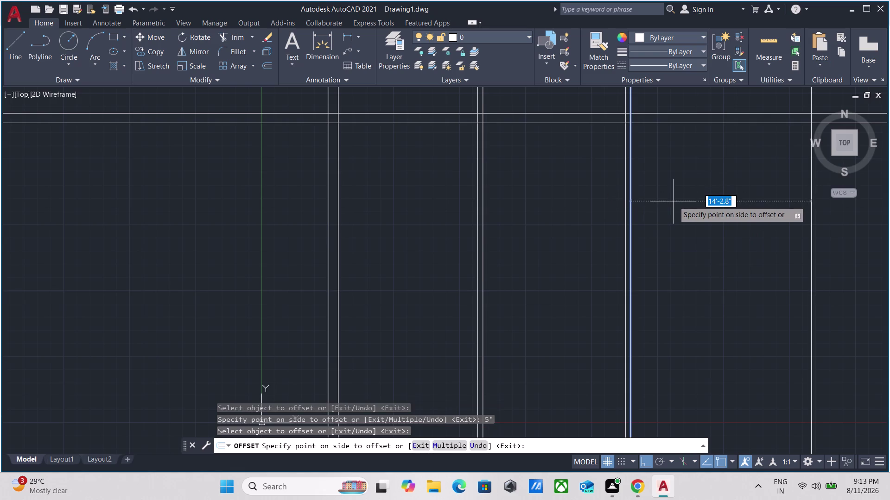
text(11)
key(apostrophe)
key(Return)
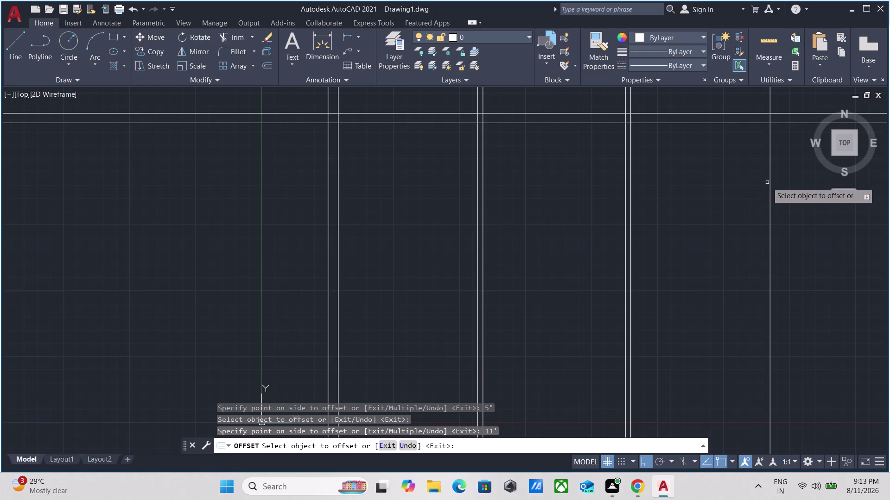
click(770, 178)
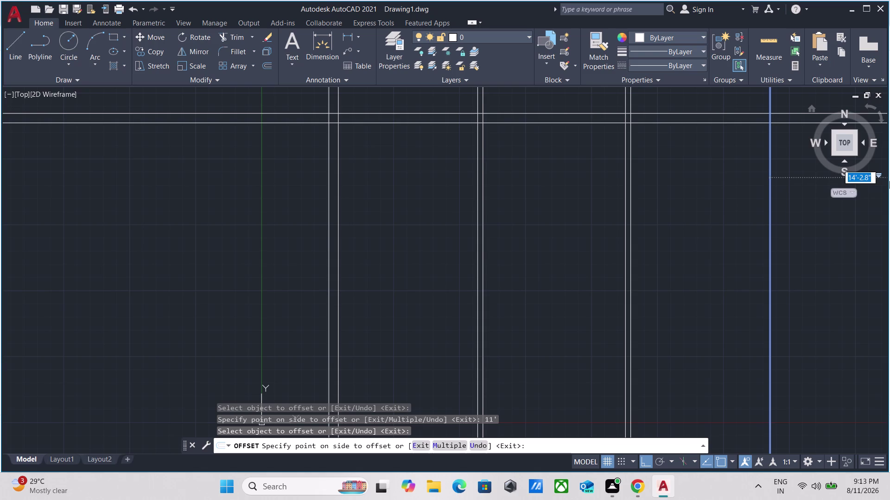
key(9)
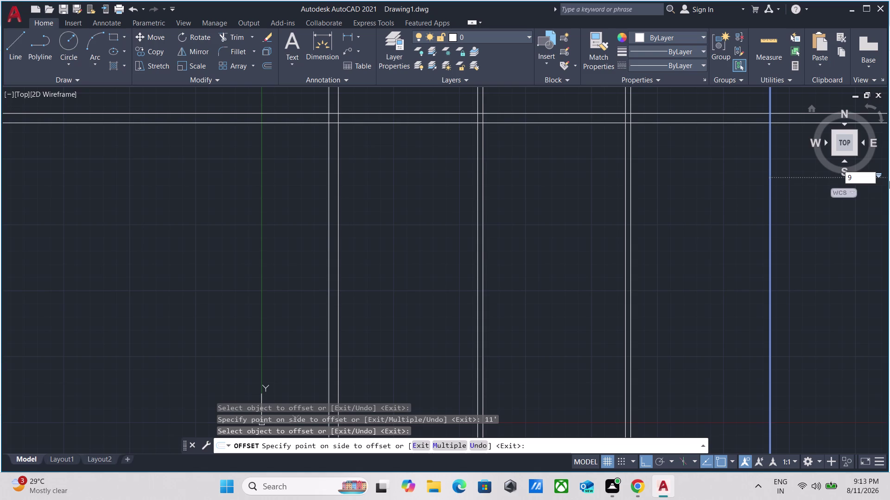
key(shift+quotedbl)
key(Return)
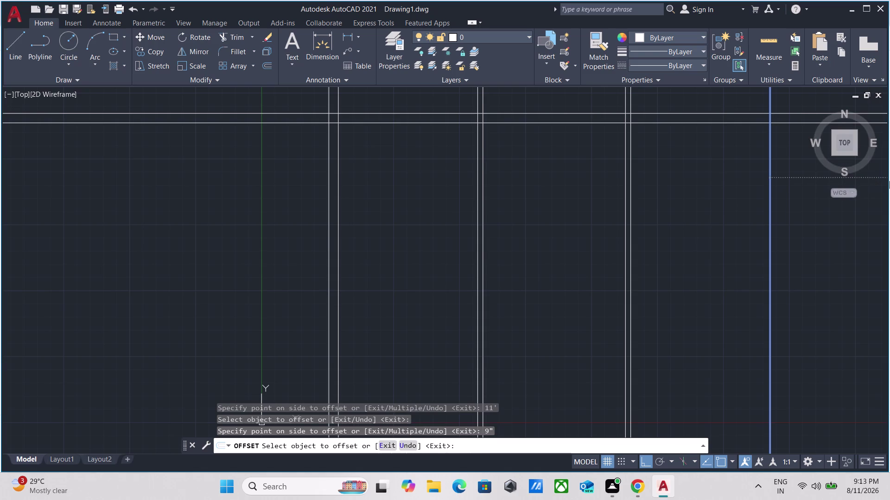
scroll(down, 3)
middle_drag(596, 227, 594, 227)
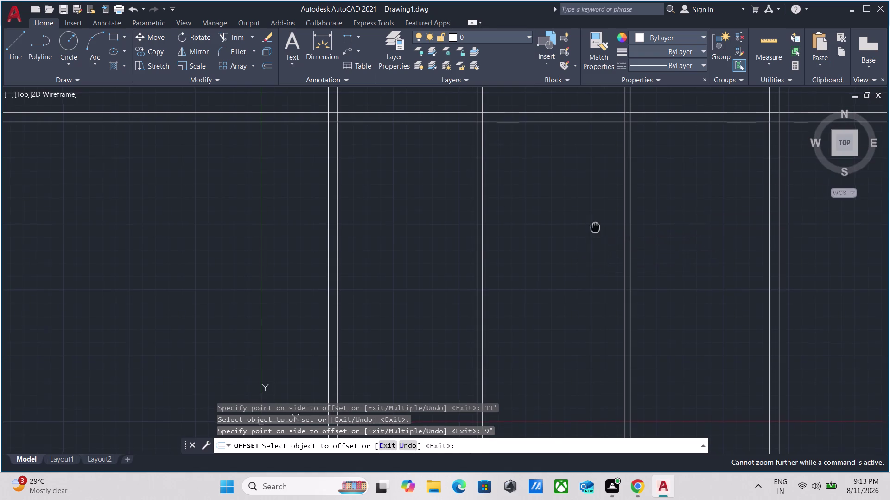
middle_drag(594, 227, 438, 272)
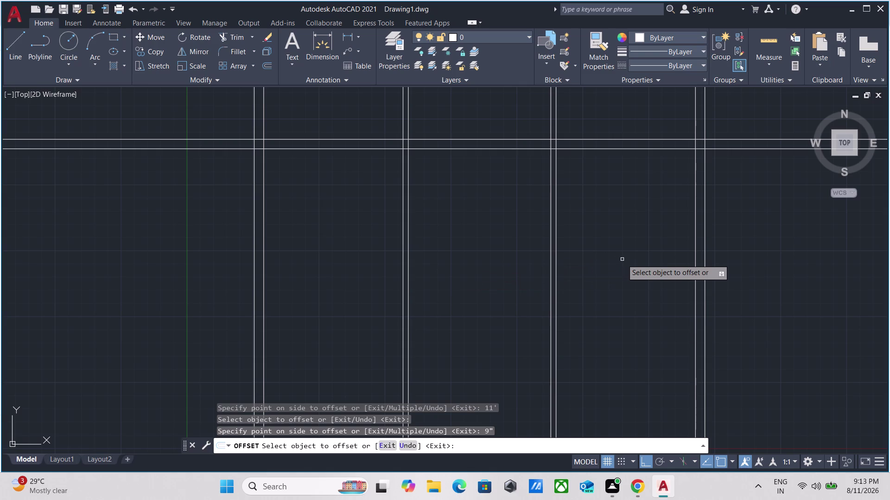
key(Escape)
Fence-trim the overhanging wall line ends at the top-left.
text(tr)
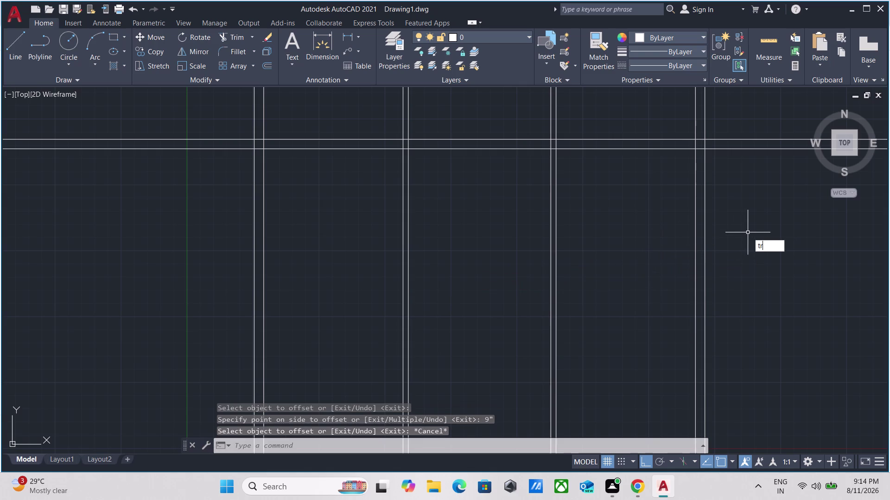
key(Return)
click(747, 232)
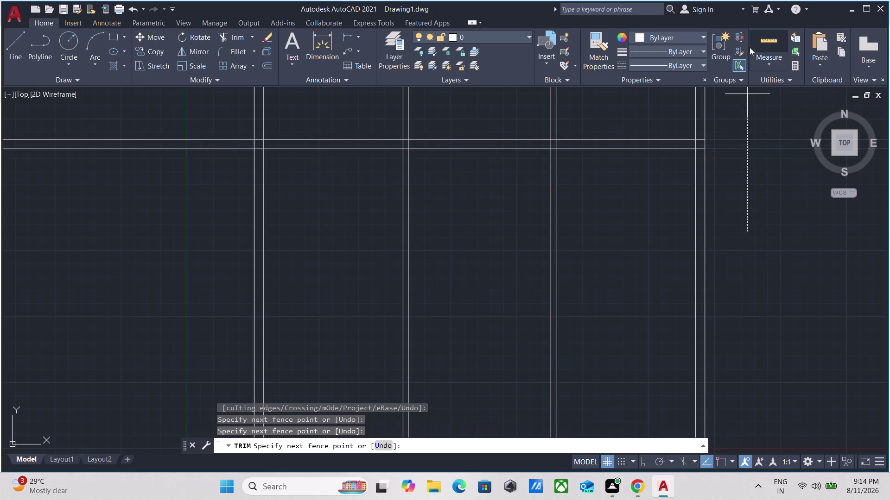
click(744, 104)
click(733, 110)
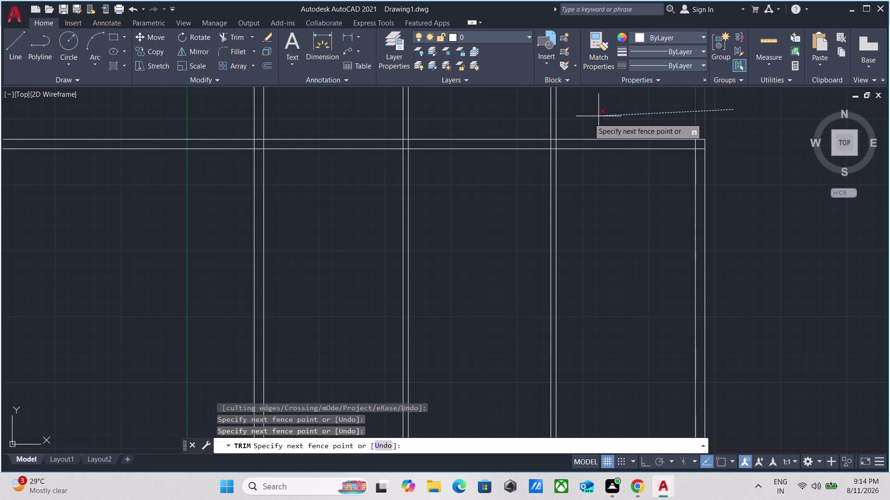
click(190, 112)
click(188, 120)
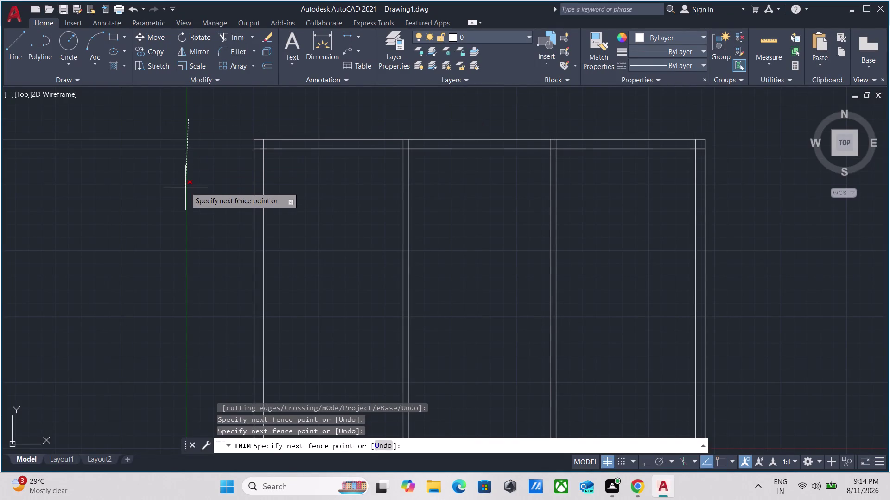
click(185, 187)
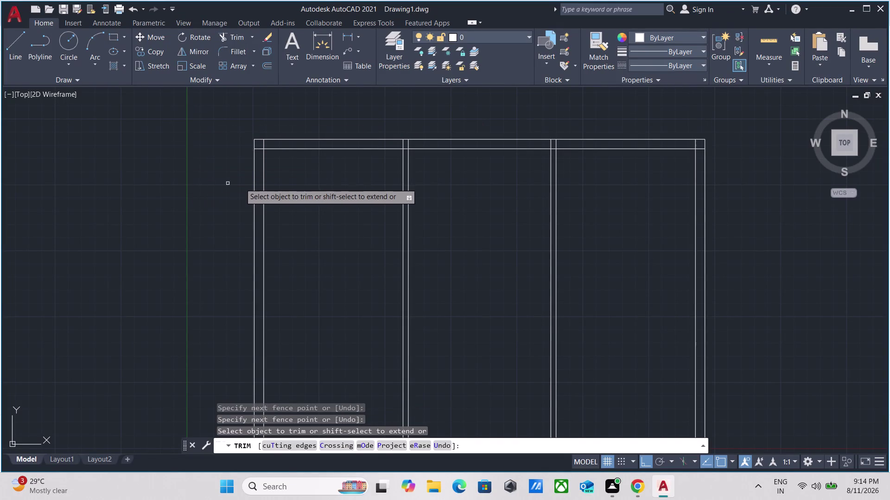
key(1)
End the trim and pan to recenter the wall grid.
scroll(up, 3)
key(Escape)
scroll(down, 3)
middle_drag(324, 199, 325, 221)
middle_drag(347, 216, 348, 228)
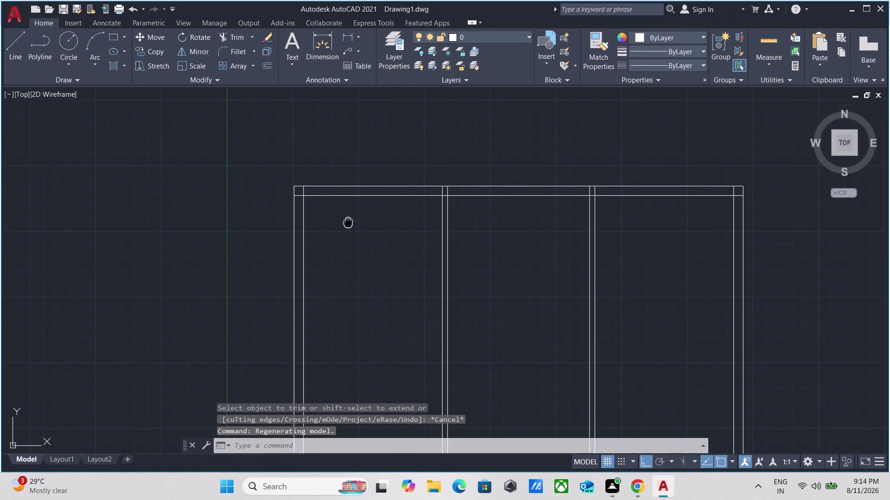
middle_drag(348, 228, 350, 249)
Offset the top wall's inner line 12' downward.
key(o)
key(Return)
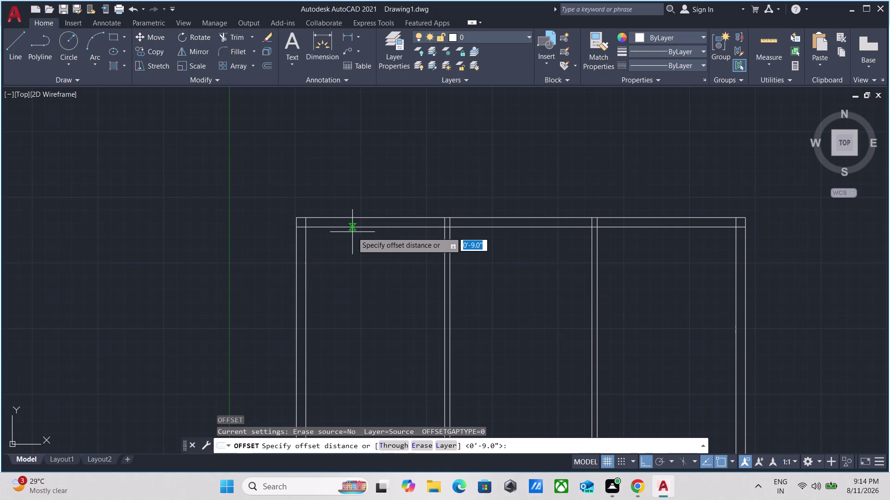
click(352, 233)
drag(342, 268, 343, 261)
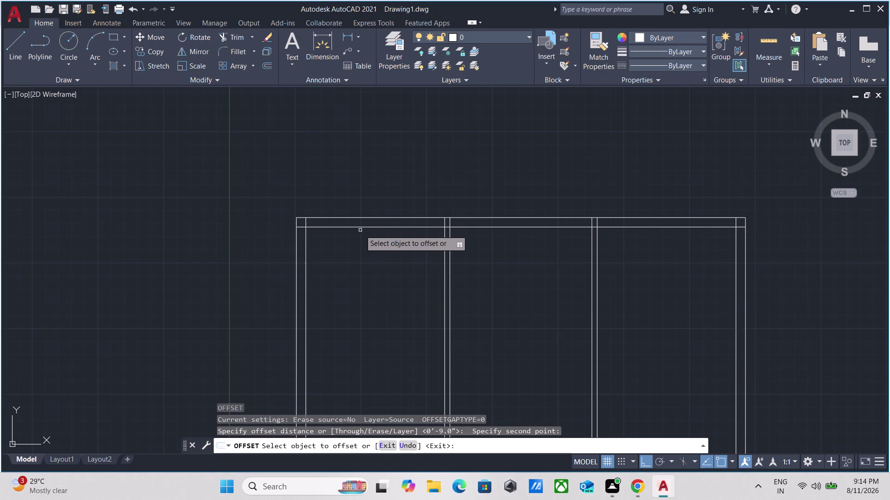
click(361, 227)
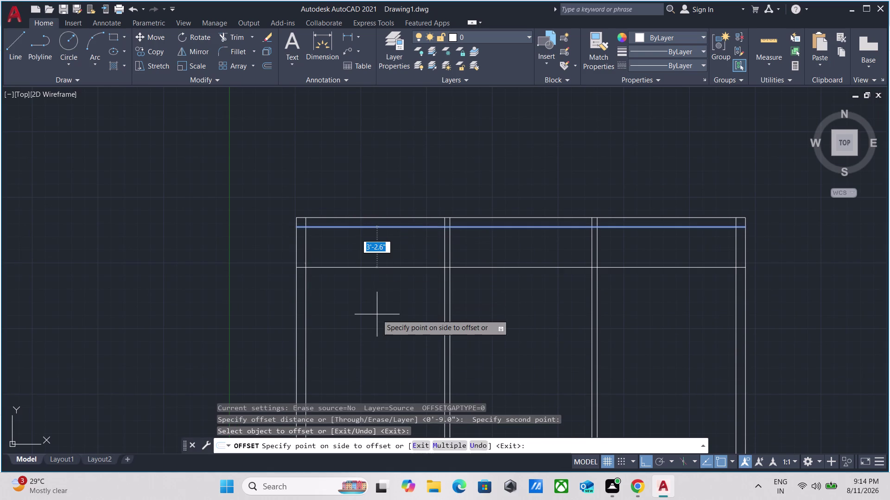
text(12)
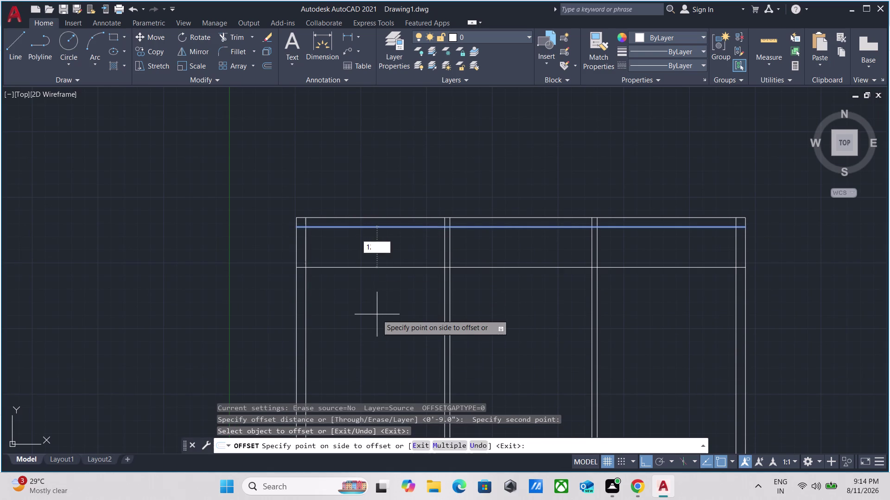
key(apostrophe)
key(Return)
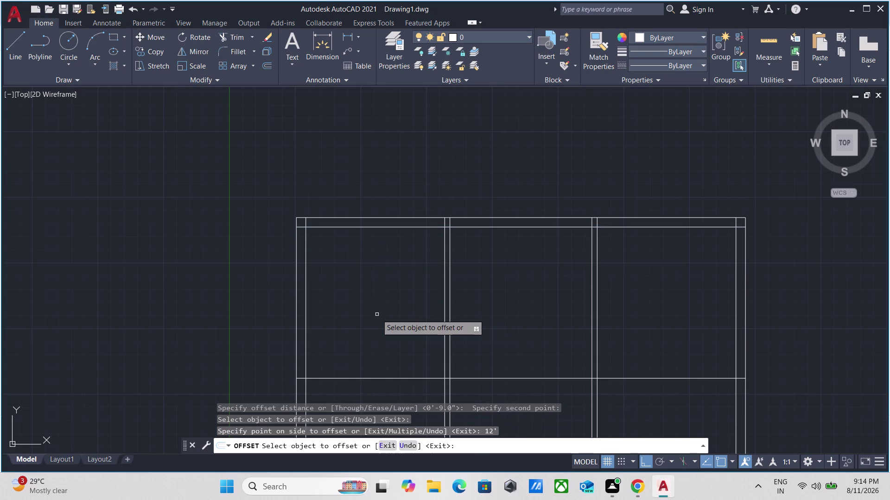
middle_drag(376, 314, 370, 219)
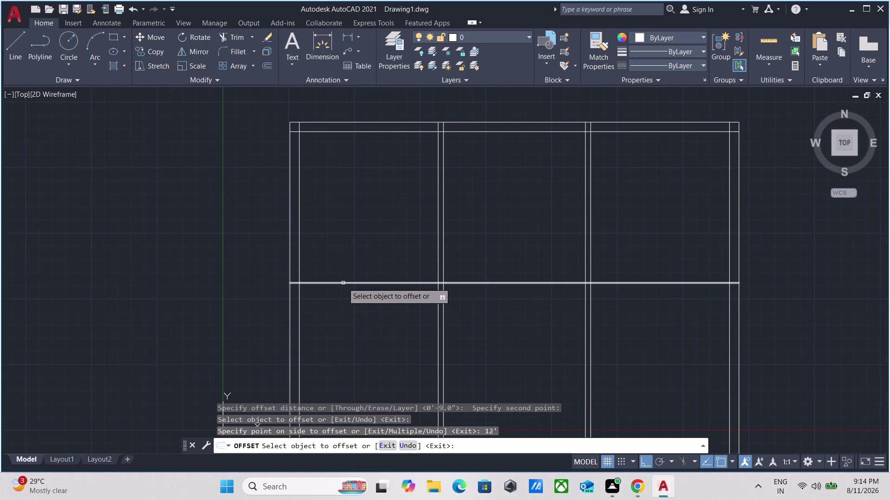
Offset the new line 5" downward to complete the wall pair.
drag(343, 283, 344, 298)
key(5)
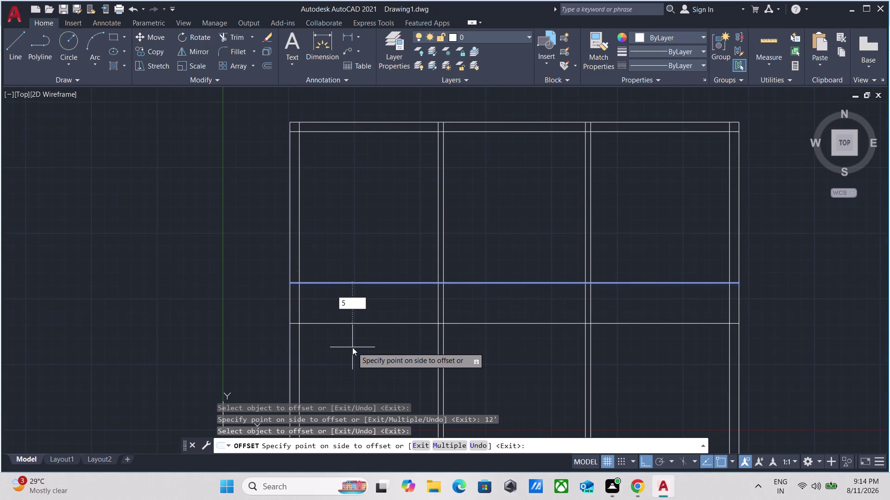
key(shift+quotedbl)
key(Return)
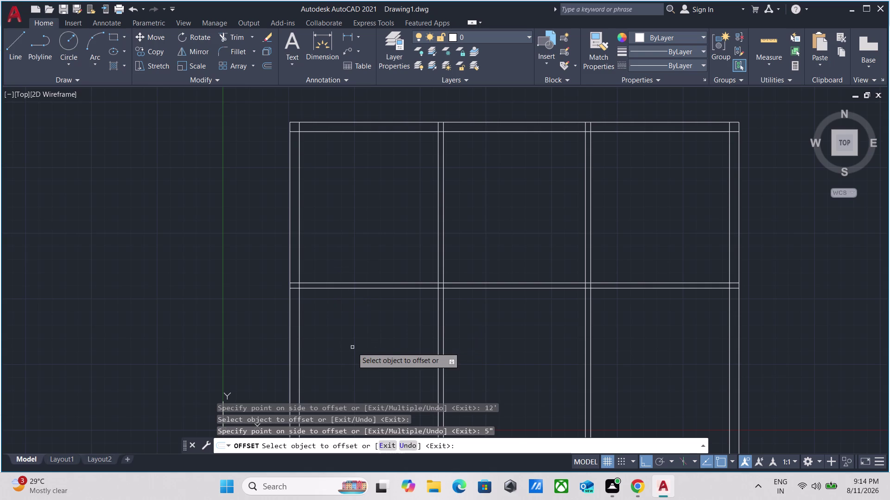
scroll(down, 3)
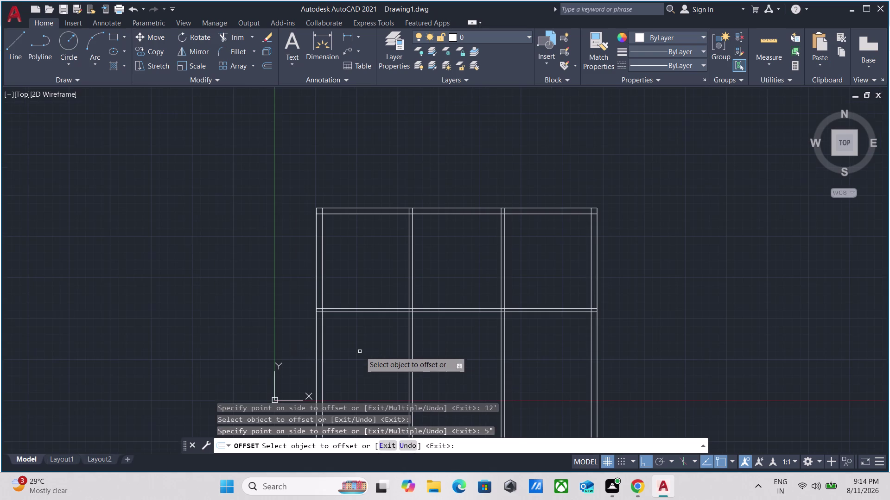
middle_drag(360, 352, 363, 314)
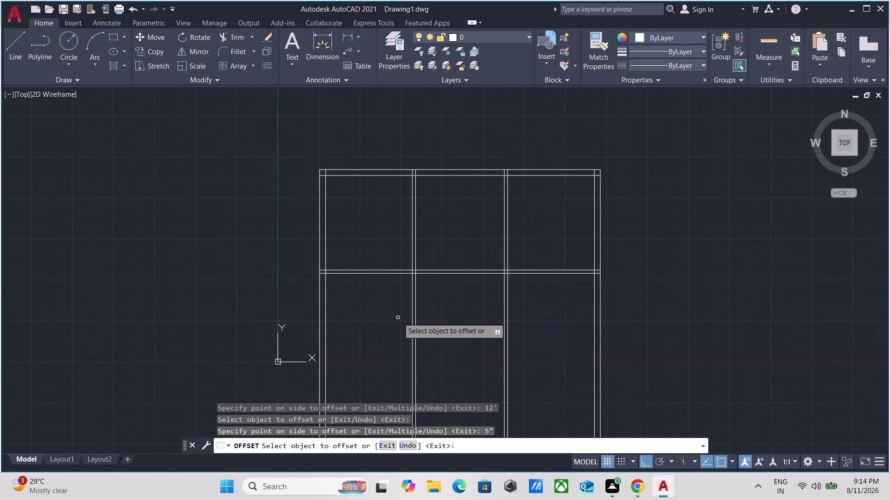
click(389, 275)
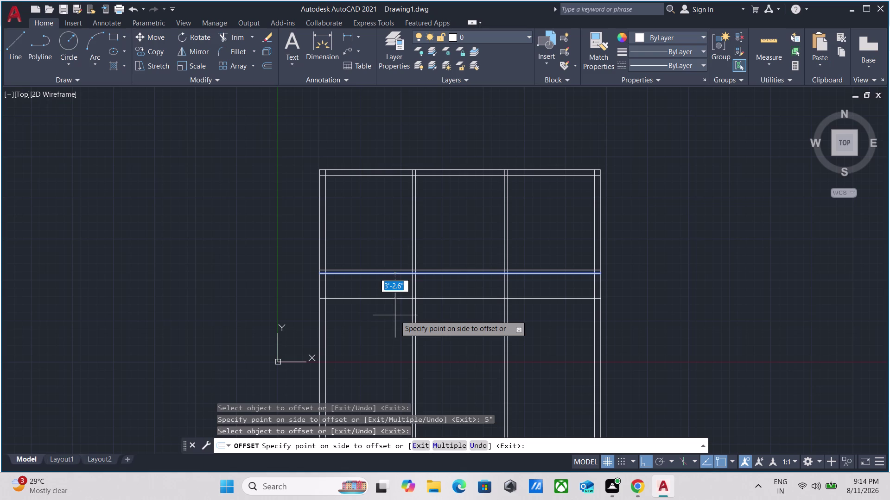
Offset the lower wall line 5' downward.
key(5)
key(BackSpace)
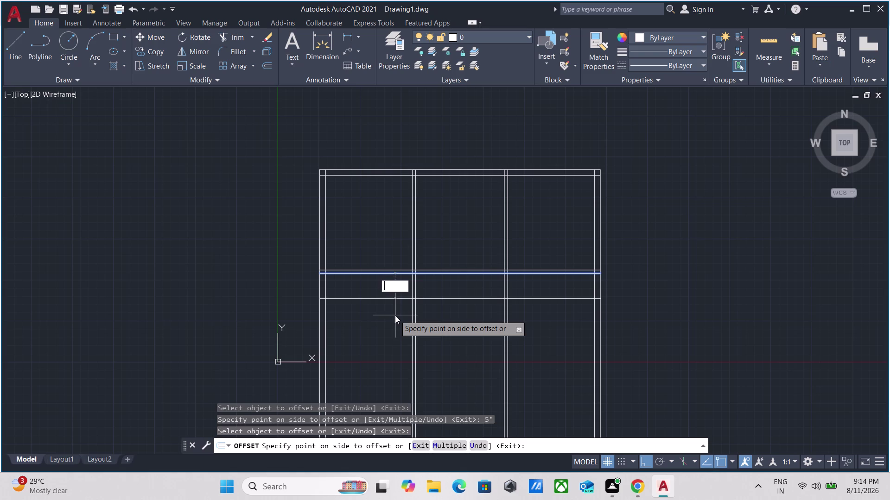
key(5)
key(apostrophe)
key(Return)
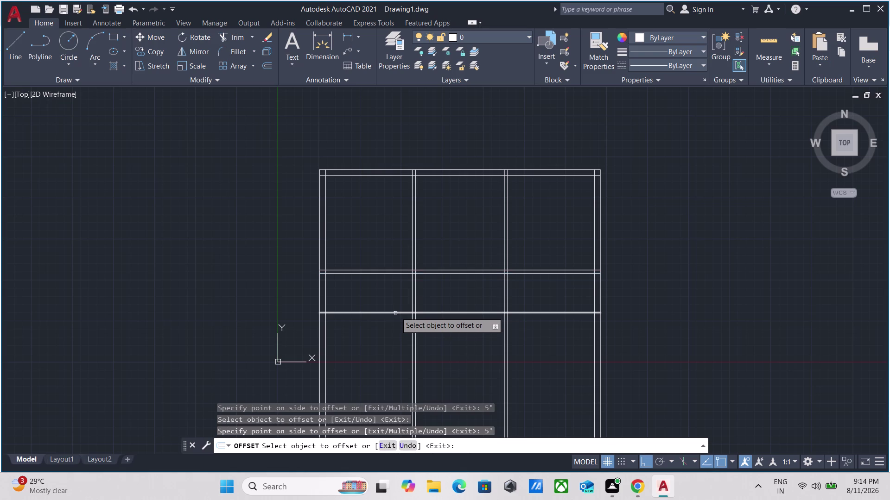
Offset that new line 5" down to form the second wall pair.
click(396, 314)
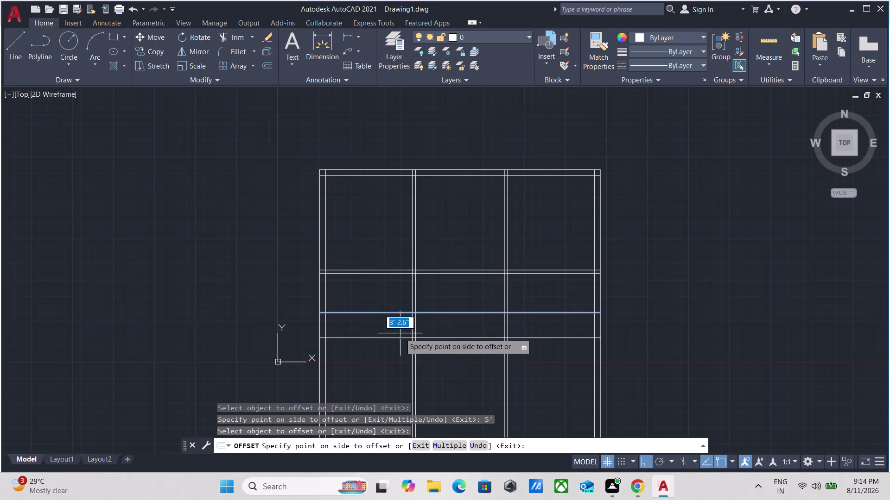
key(5)
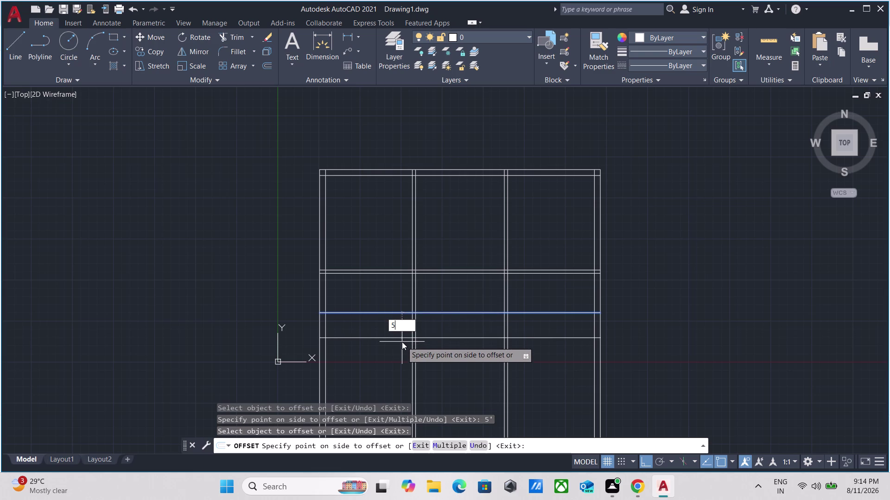
key(Return)
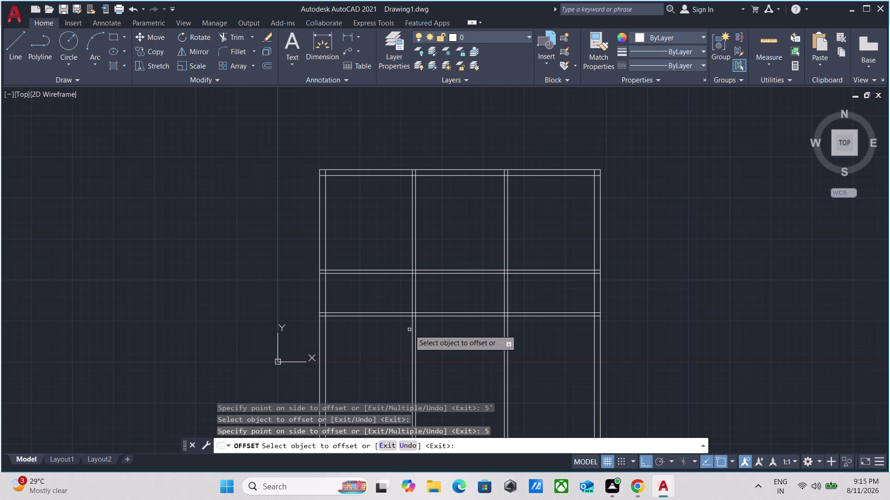
Offset the pair's lower line 12' down for the next bay.
click(377, 317)
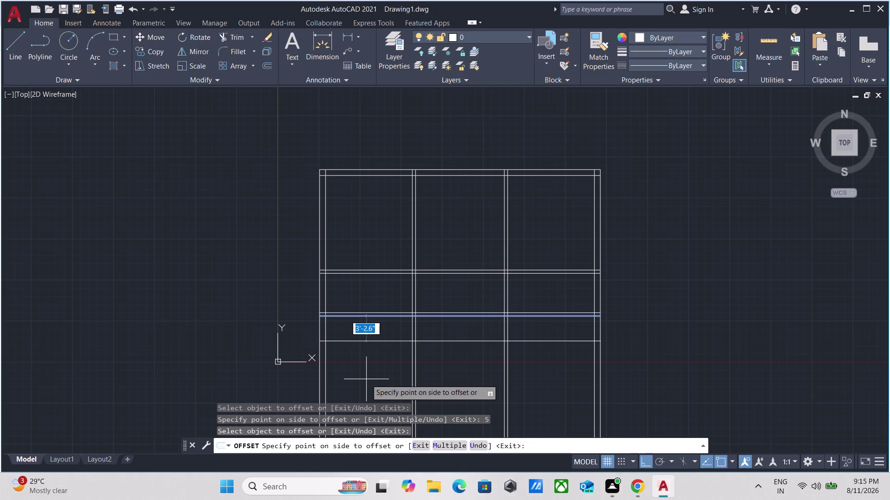
key(2)
key(BackSpace)
text(12)
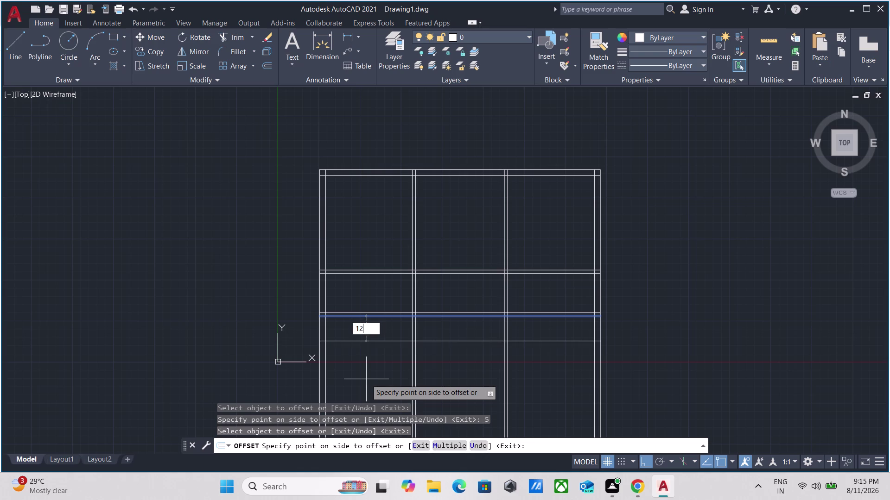
text(')
key(Return)
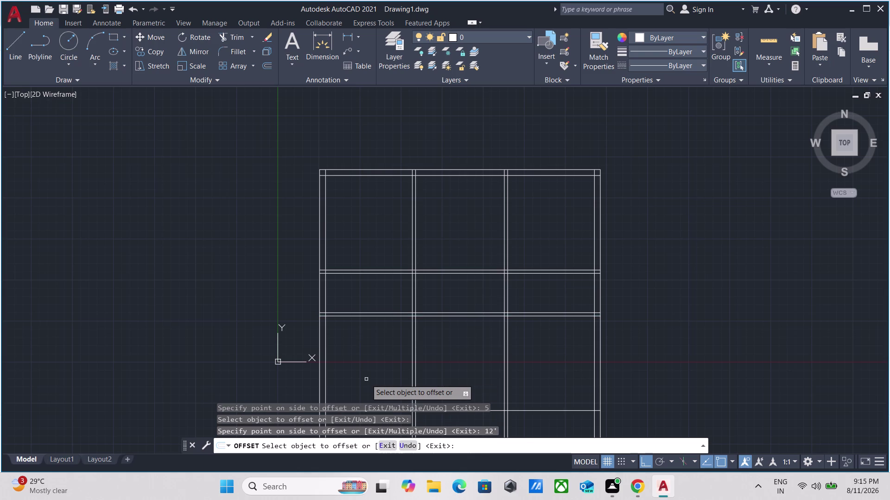
scroll(down, 3)
middle_drag(365, 375, 365, 254)
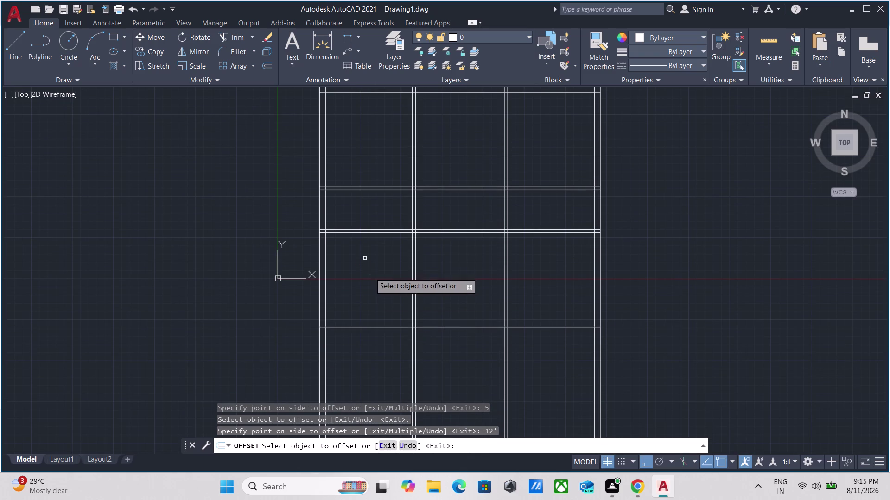
Begin offsetting the new 12' line by 5".
click(367, 327)
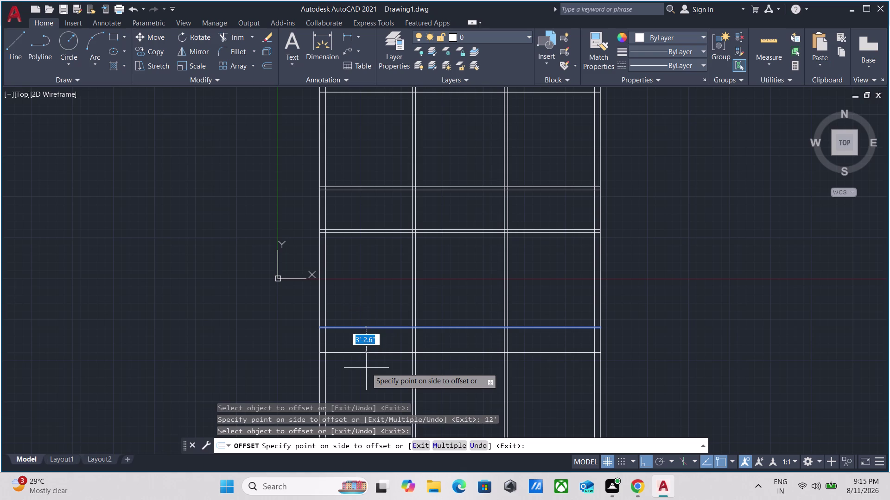
key(5)
key(shift+quotedbl)
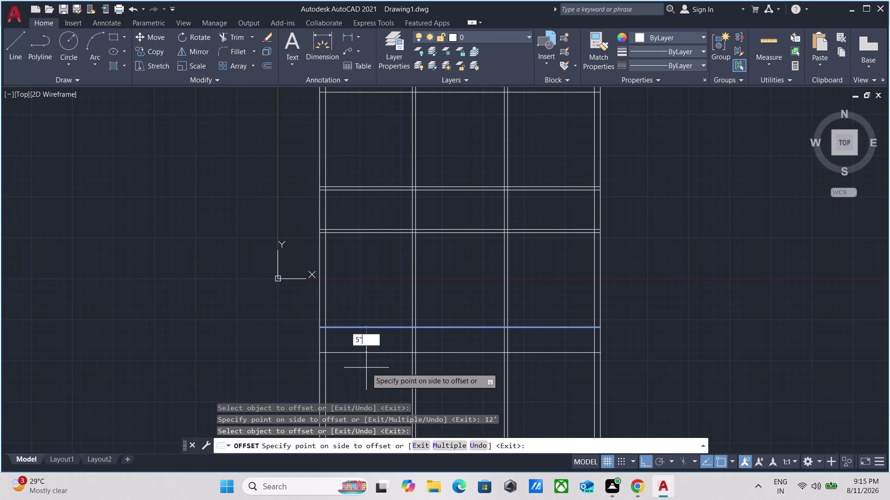